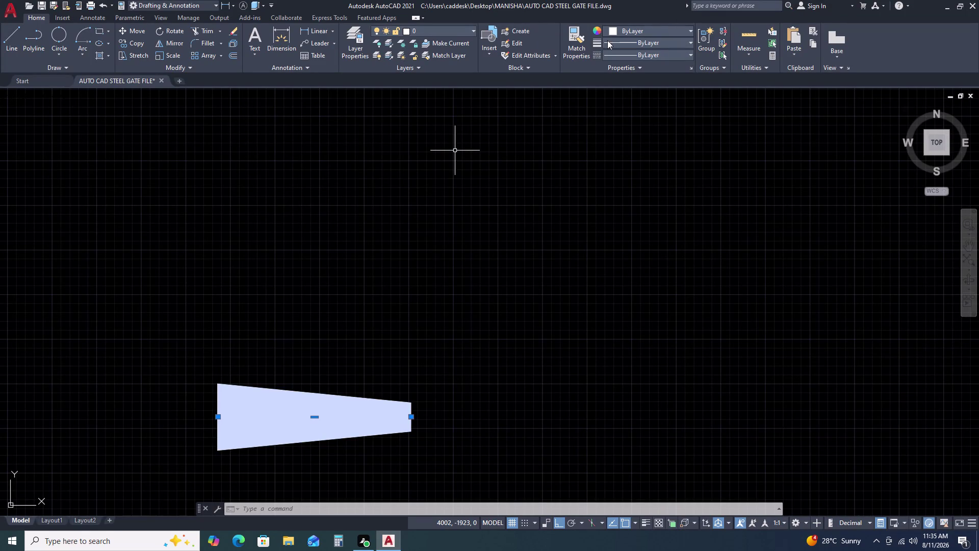
Delete the tapered filled shape.
scroll(down, 3)
scroll(up, 3)
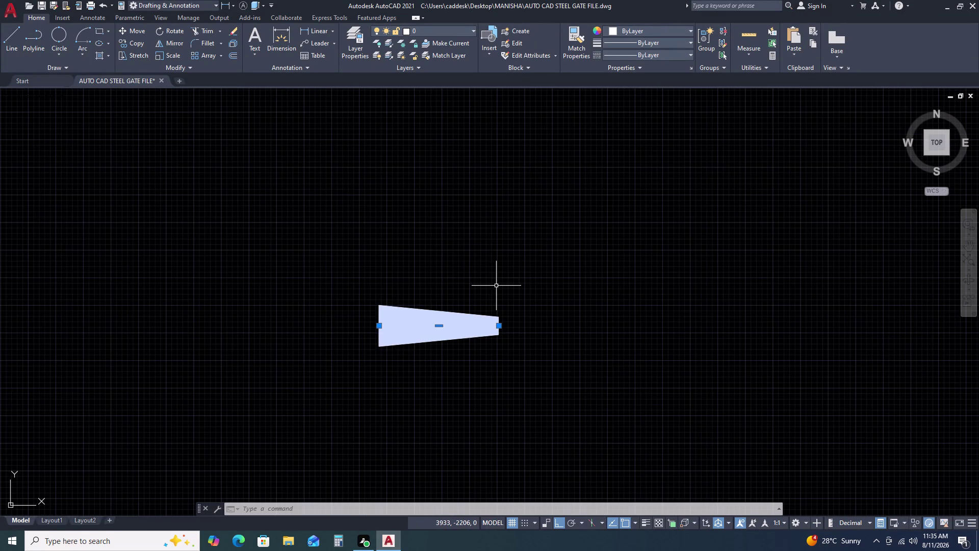
key(Delete)
scroll(down, 3)
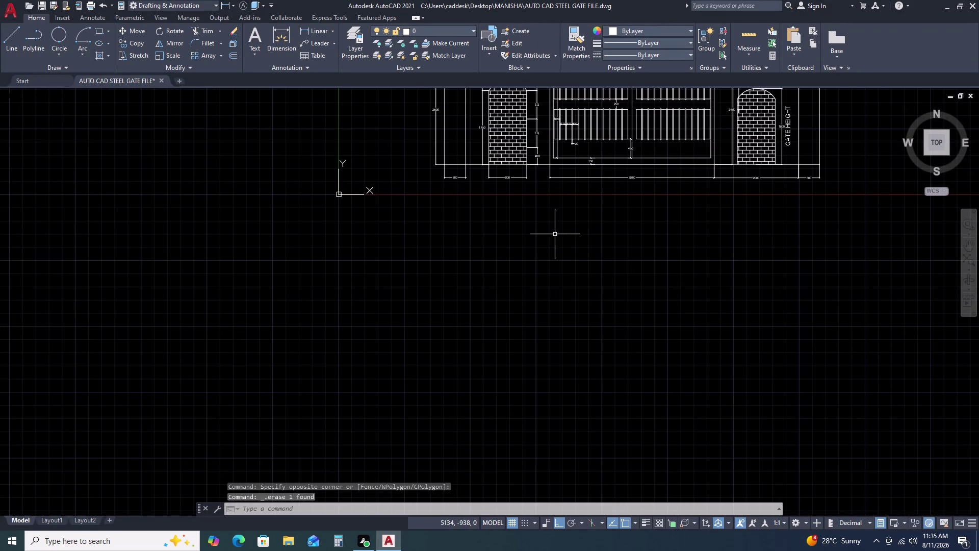
Draw a trial polyline using 0 as the point values, then cancel it.
text(PL)
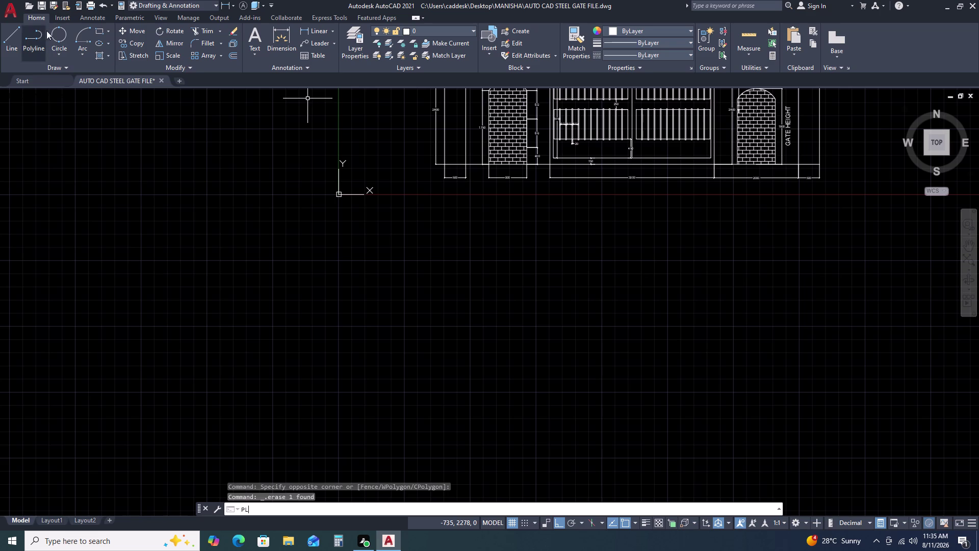
key(space)
click(393, 259)
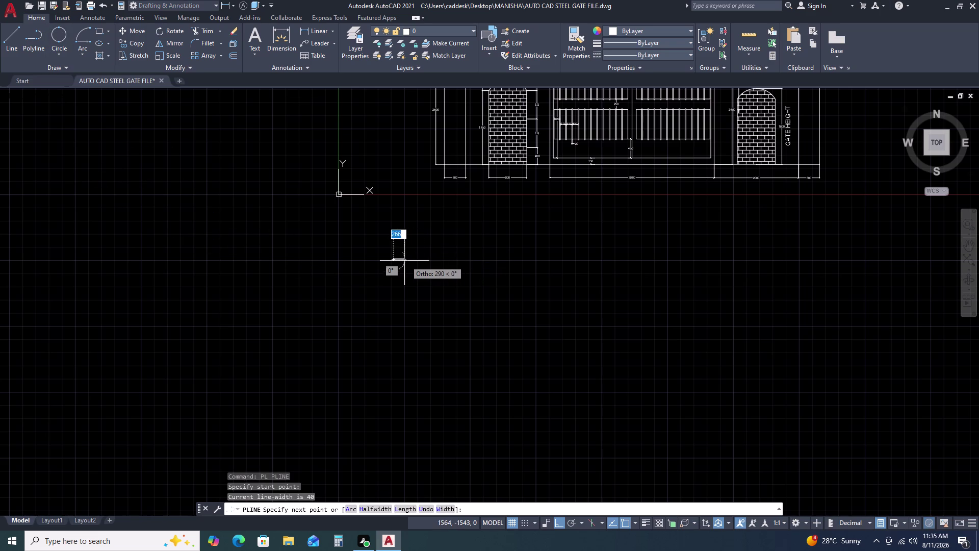
scroll(up, 3)
text(0)
key(space)
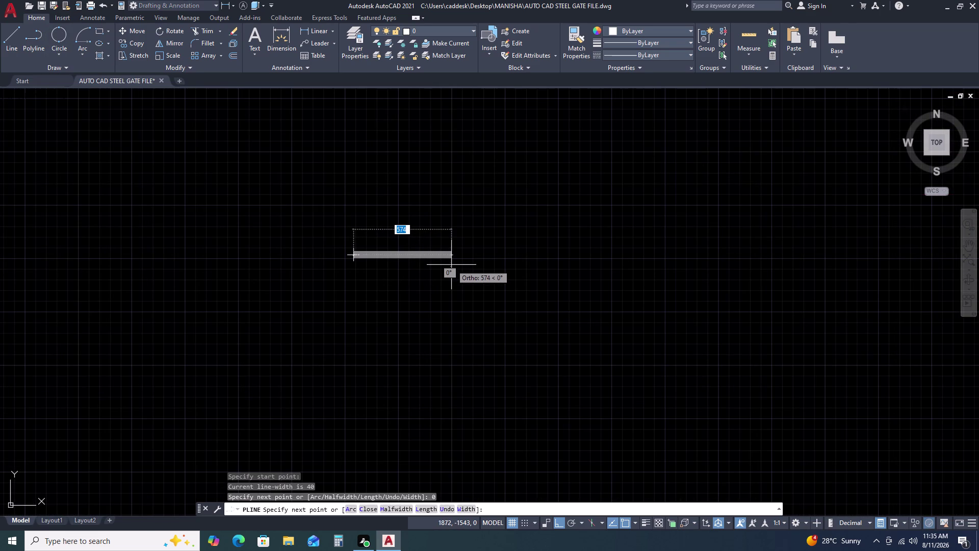
key(0)
key(Return)
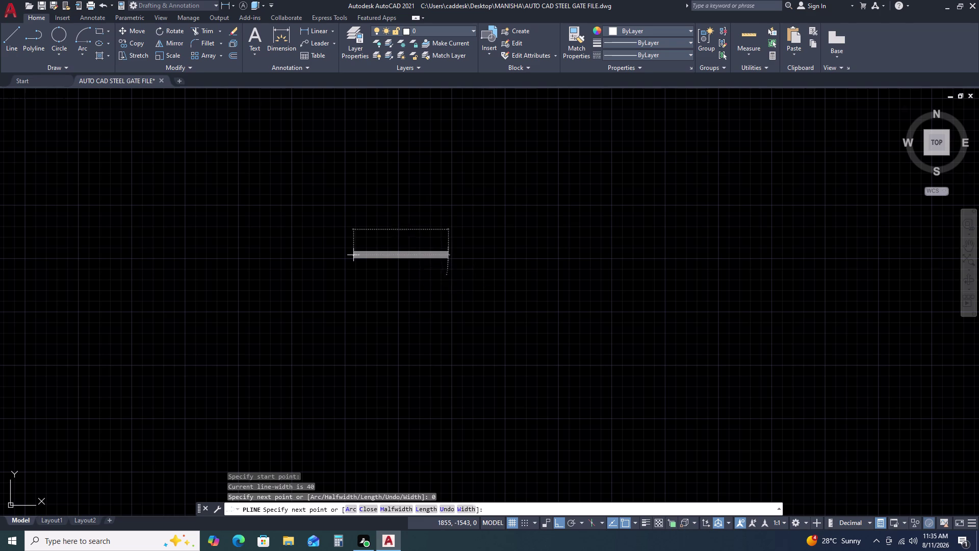
key(Escape)
Erase the trial polyline and pan out to show the whole gate elevation.
scroll(up, 3)
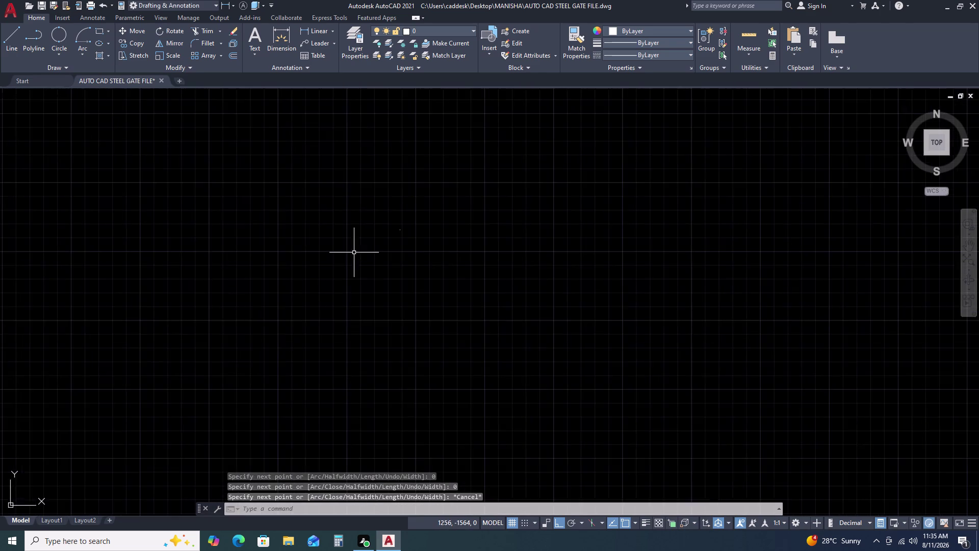
scroll(up, 3)
click(647, 108)
click(583, 156)
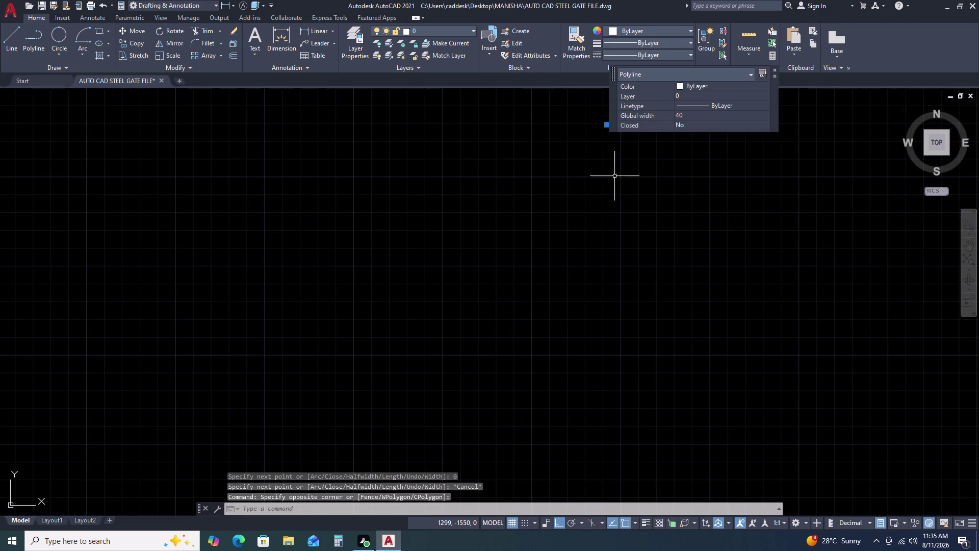
key(Delete)
scroll(down, 3)
scroll(down, 3)
scroll(down, 3)
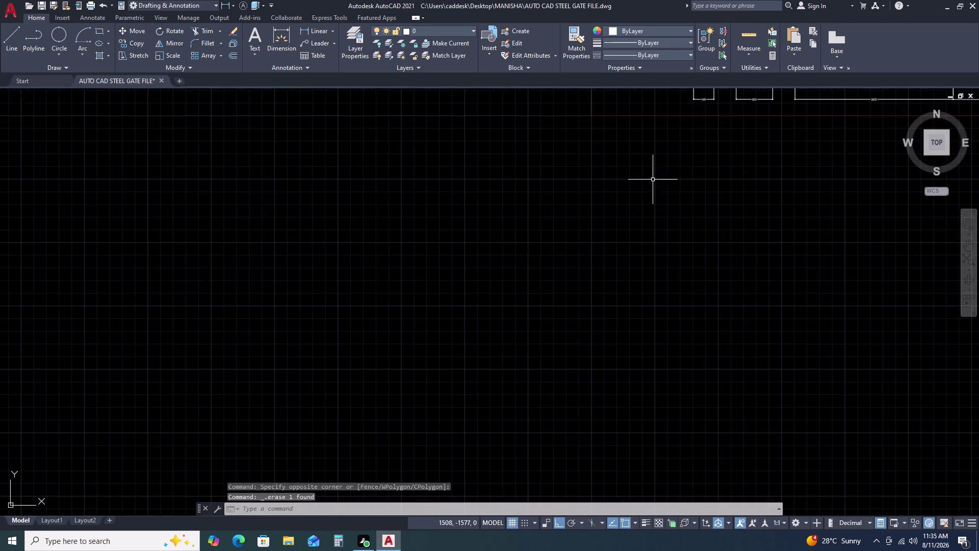
scroll(down, 3)
scroll(up, 3)
middle_drag(705, 147, 529, 229)
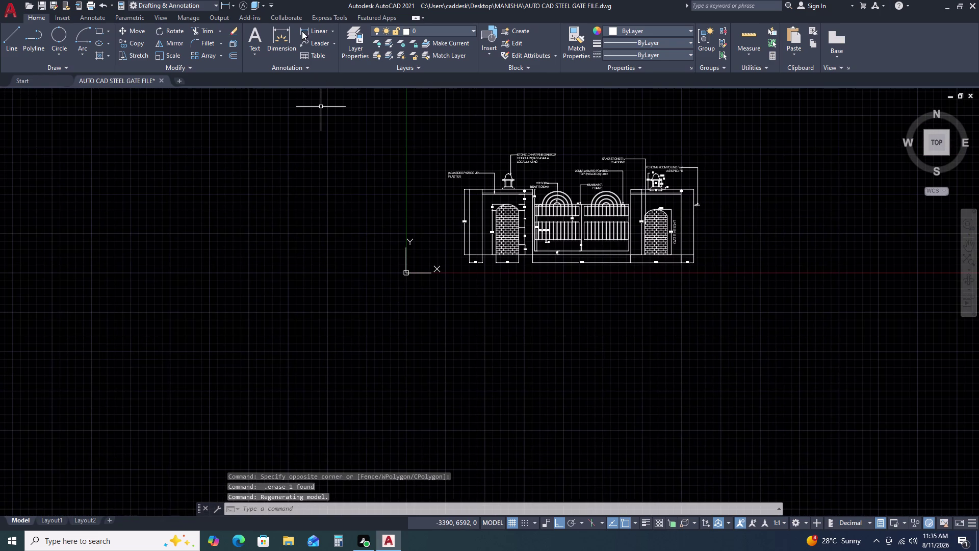
Browse the leader tools, then cancel the multileader and a stray Move command.
click(321, 44)
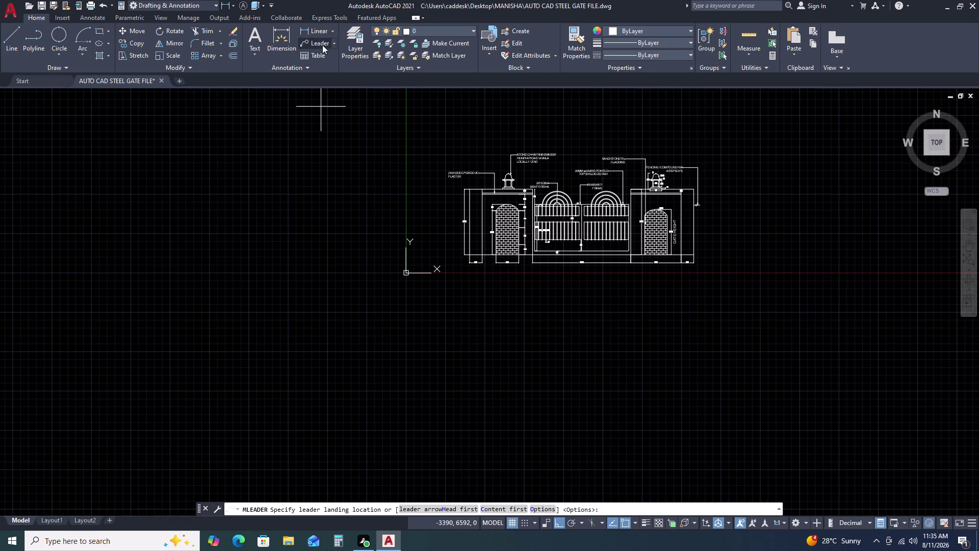
click(333, 41)
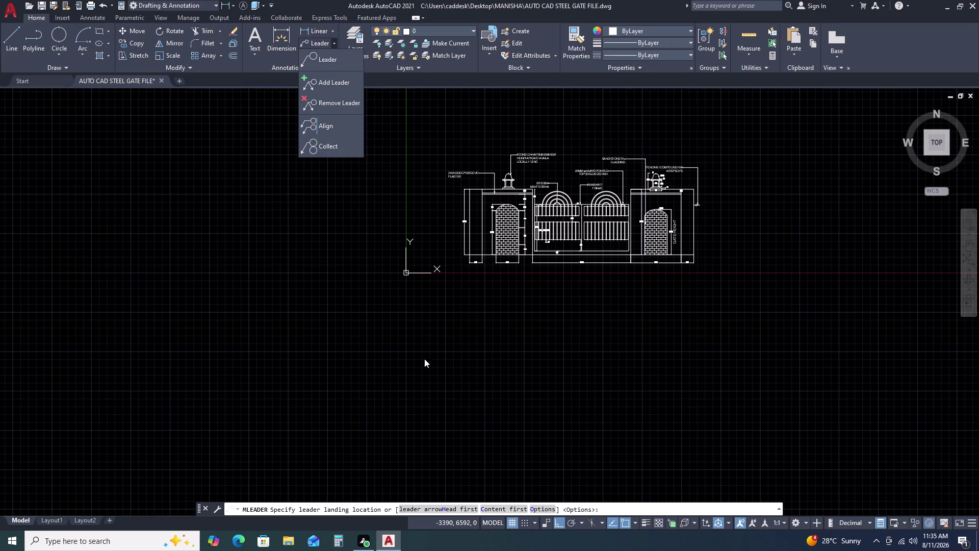
scroll(up, 3)
key(Escape)
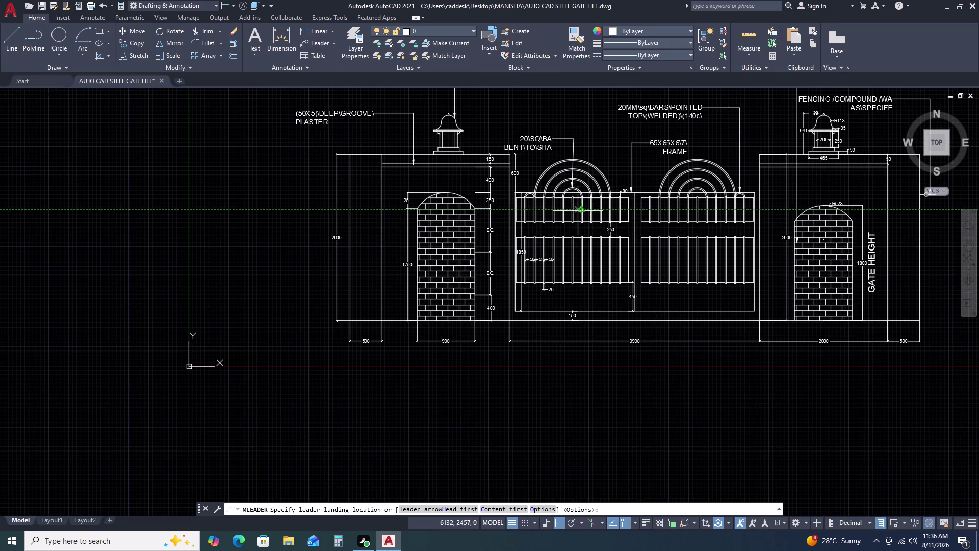
key(Escape)
scroll(up, 3)
scroll(down, 3)
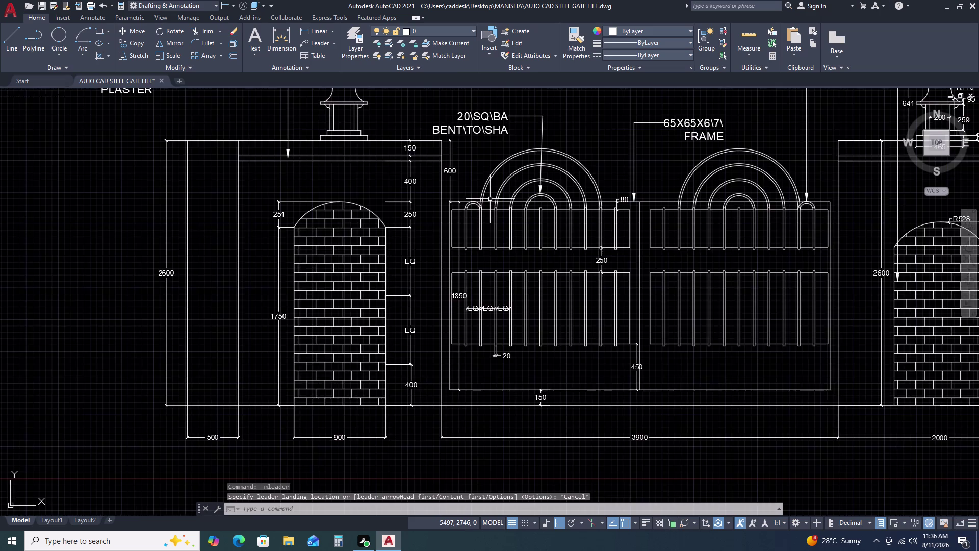
scroll(down, 3)
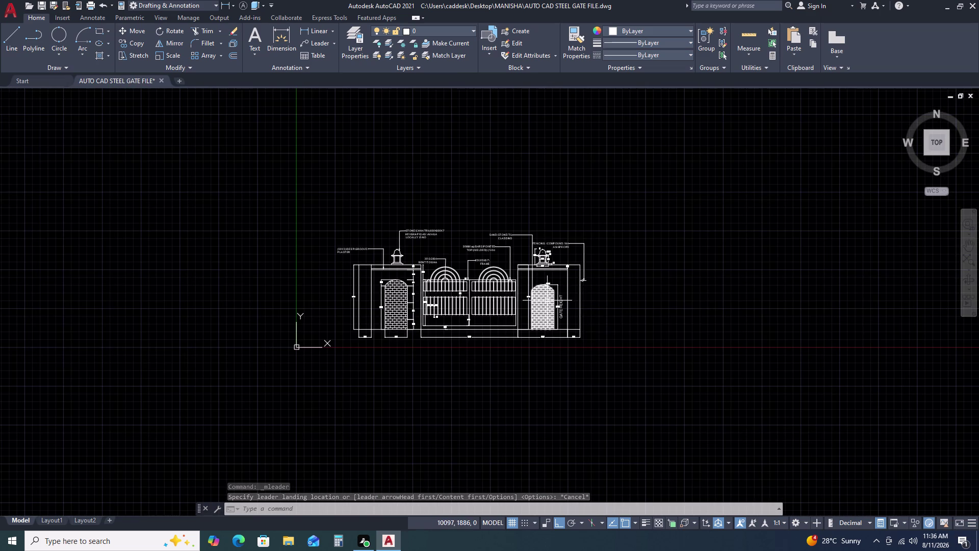
key(m)
key(space)
key(Escape)
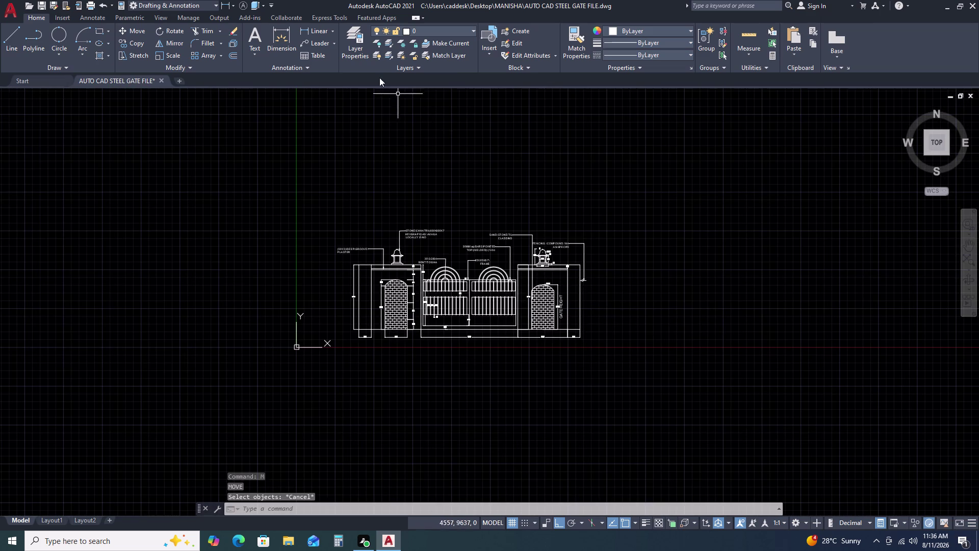
Place a text-less multileader with its points just right of the elevation.
click(314, 42)
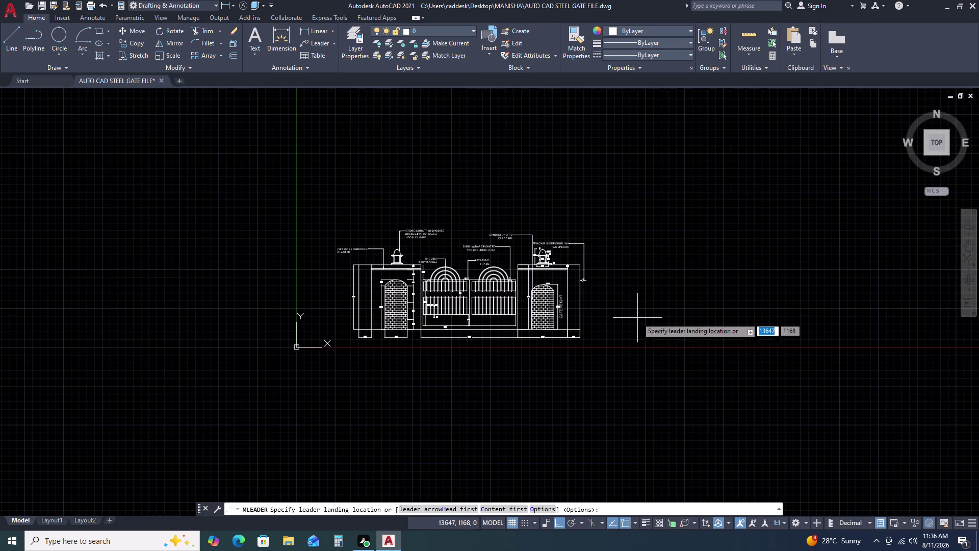
click(641, 317)
click(644, 281)
click(665, 280)
key(Escape)
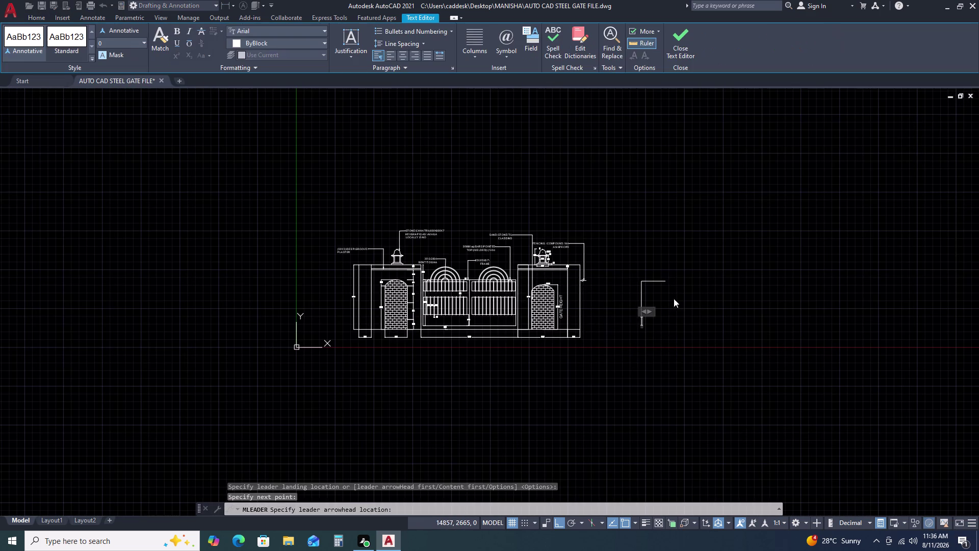
click(583, 271)
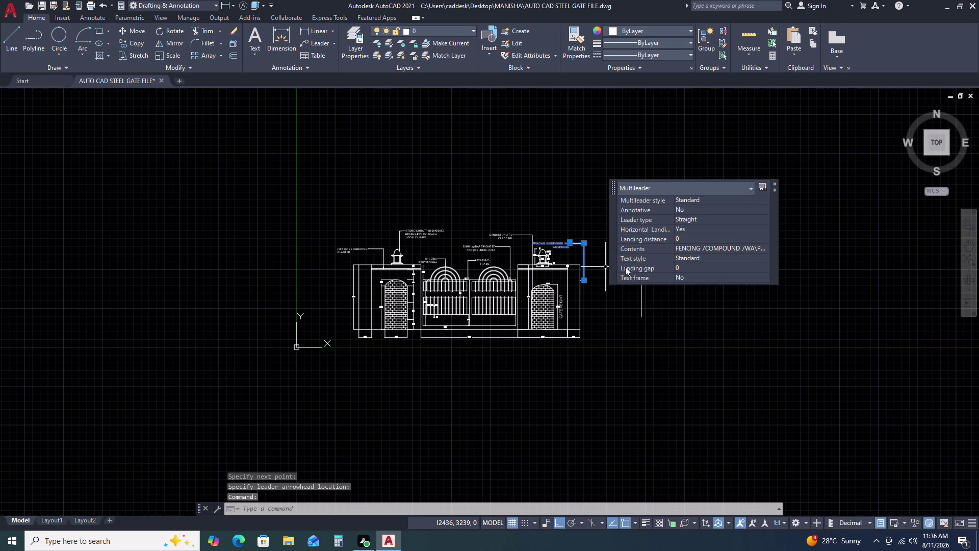
Start matching the fencing leader's properties onto the new leader, then cancel it.
key(m)
key(a)
key(space)
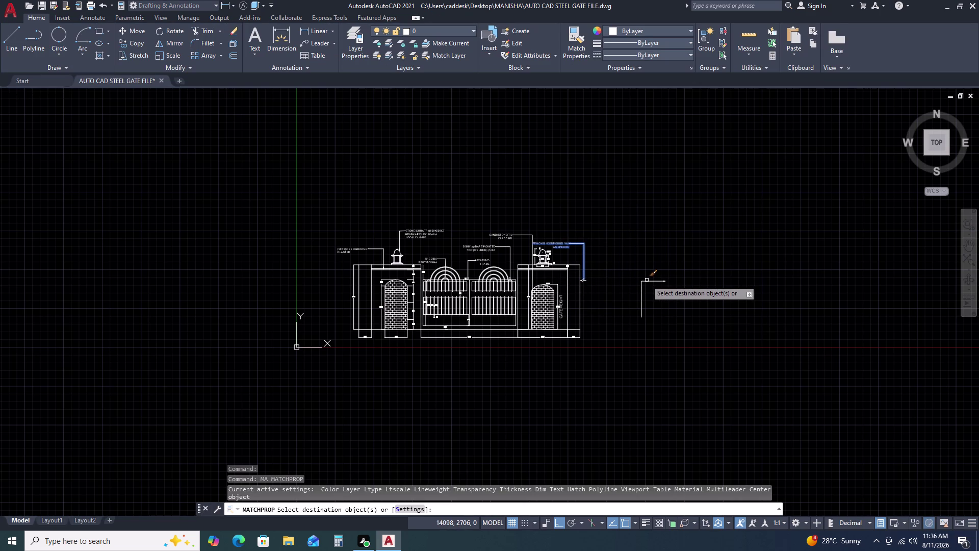
click(647, 282)
key(Escape)
scroll(up, 3)
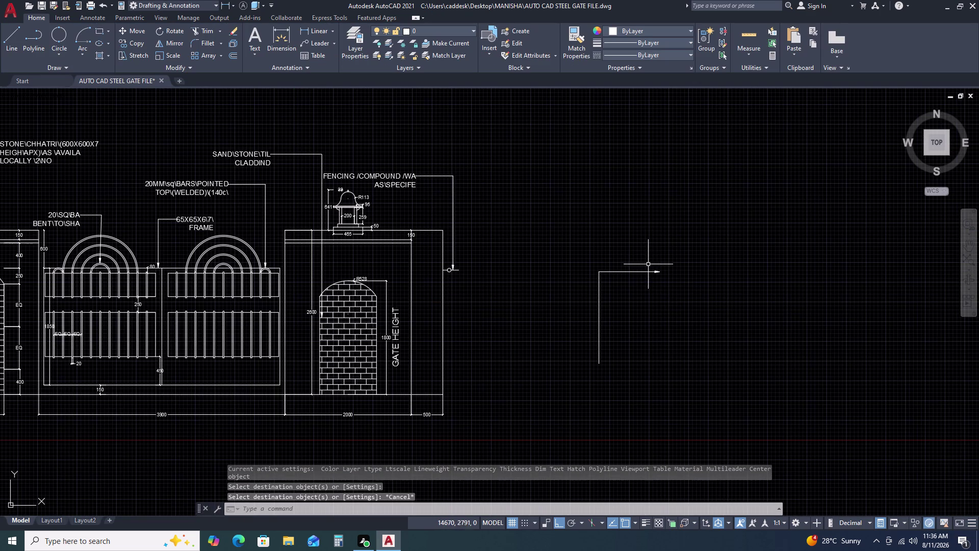
Explode the blank multileader with X and select its separated arrowhead.
click(648, 266)
click(677, 293)
click(662, 275)
click(632, 253)
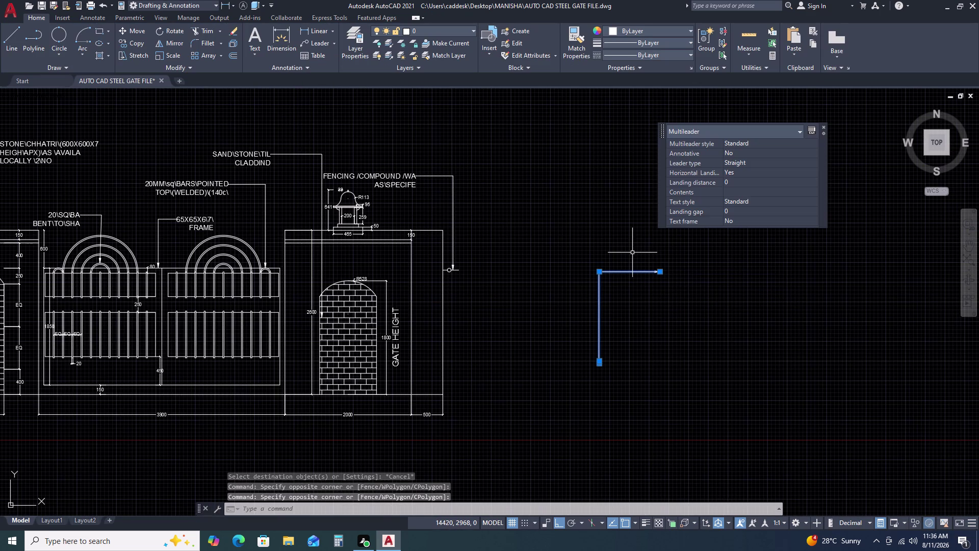
text(X)
key(space)
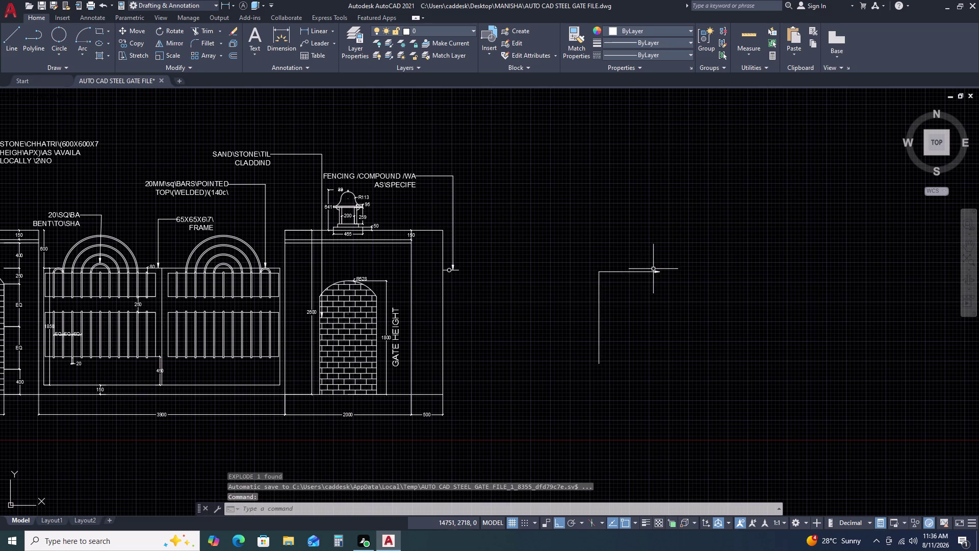
scroll(up, 3)
click(663, 277)
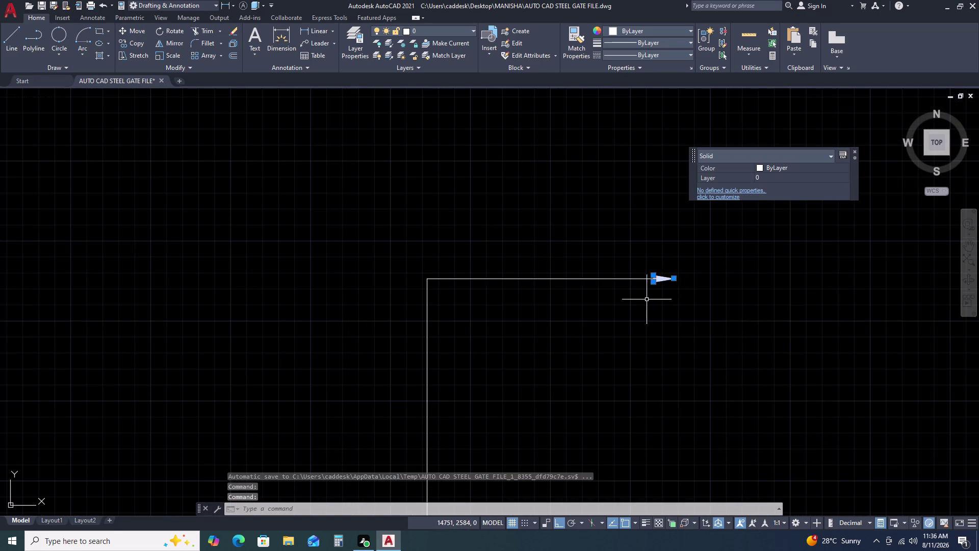
Copy the arrowhead to a spot left of the original.
key(c)
key(o)
key(space)
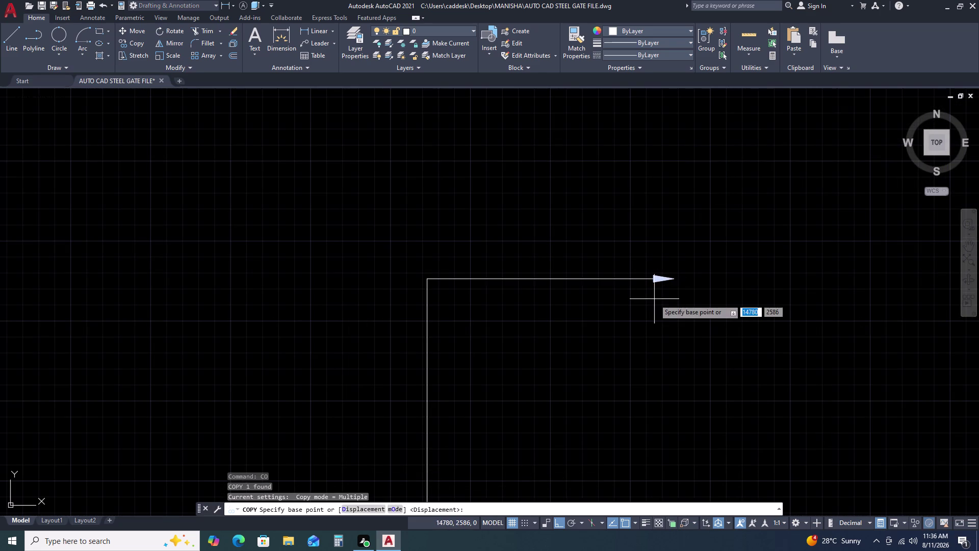
click(654, 299)
click(316, 323)
key(Escape)
drag(337, 250, 338, 256)
click(281, 308)
Run a mistaken RE command and cancel it.
text(RE)
key(o)
key(space)
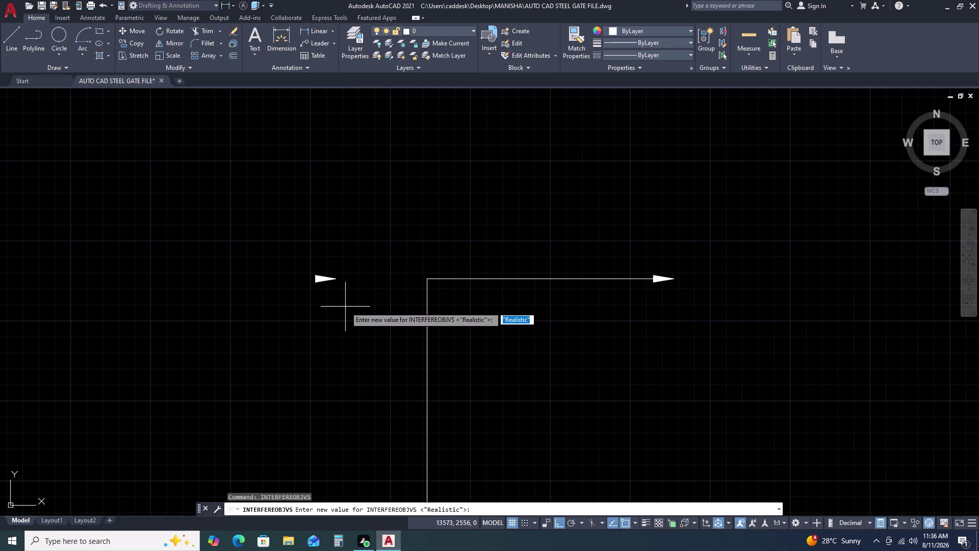
click(336, 281)
key(Escape)
key(Escape)
key(Escape)
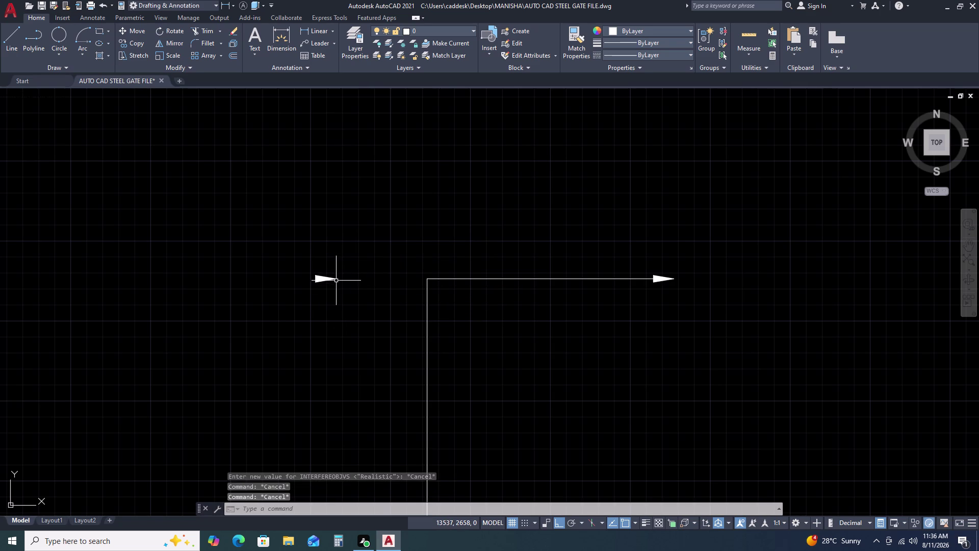
Rotate the copied arrowhead so it points downward.
click(337, 279)
key(r)
key(o)
key(space)
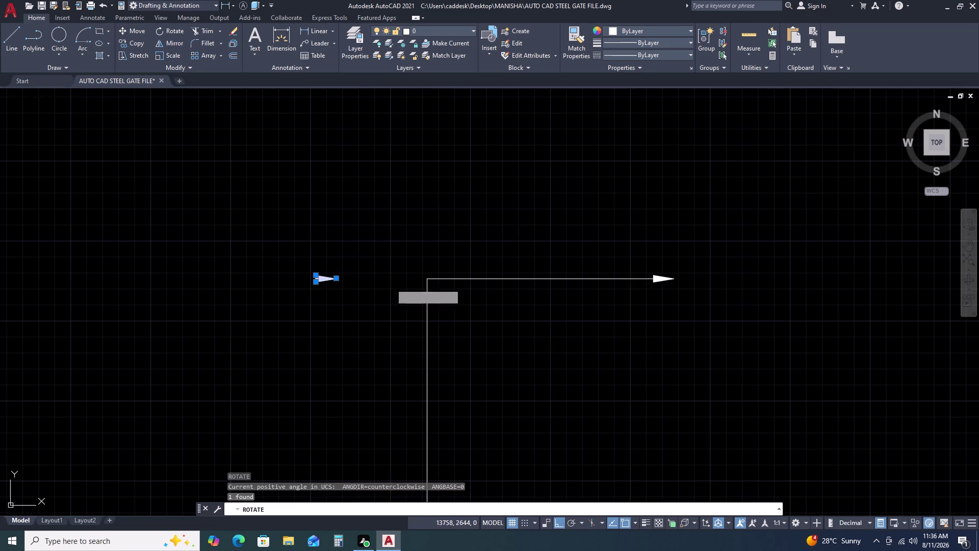
click(339, 281)
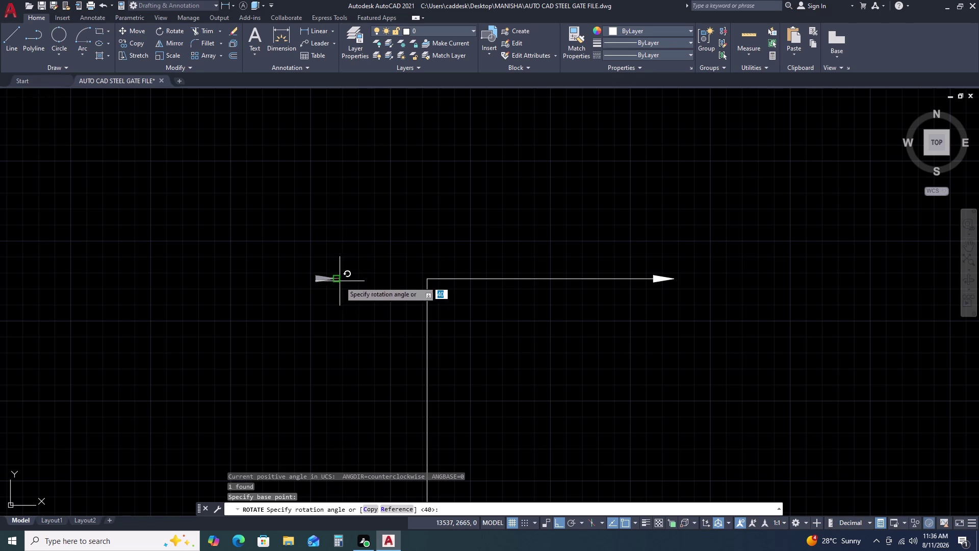
Select the stray arrowhead and start moving it from its tip.
click(341, 307)
click(347, 264)
click(301, 293)
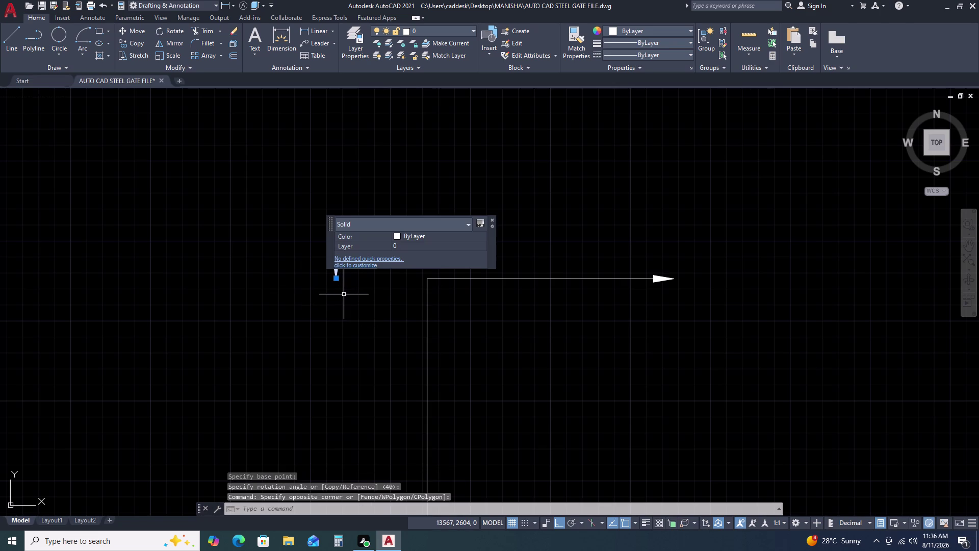
text(M)
key(space)
click(338, 256)
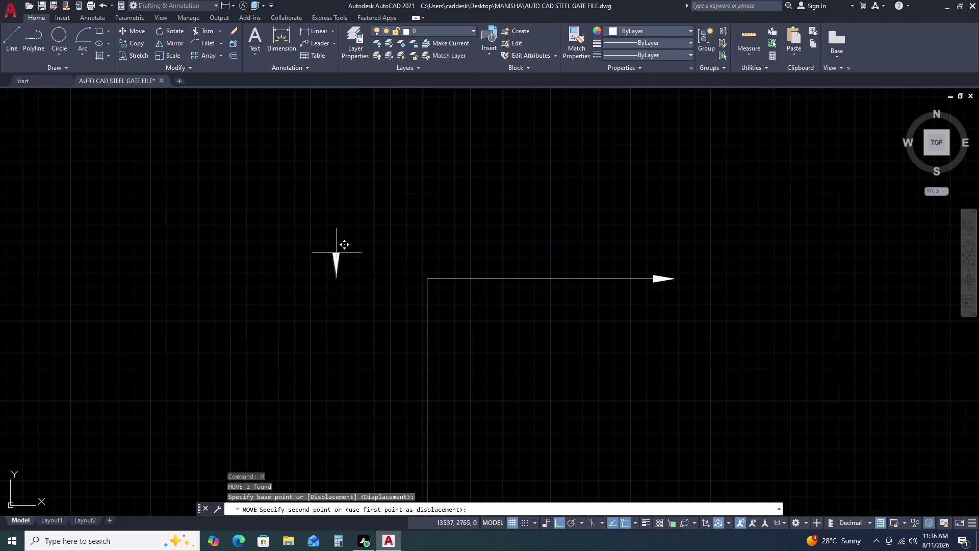
With ortho off, drop the arrowhead onto the left arch leader.
scroll(down, 3)
key(F8)
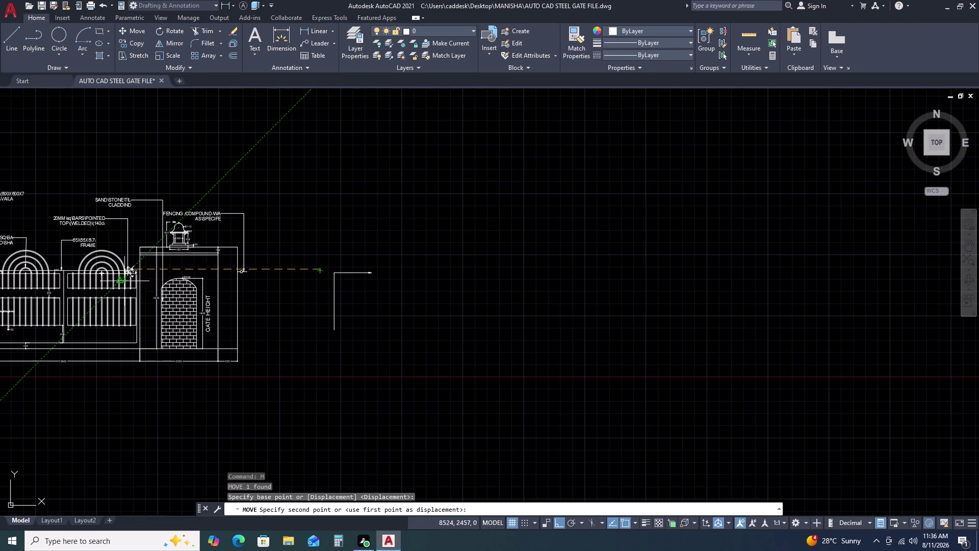
scroll(up, 3)
middle_drag(28, 257, 66, 256)
middle_drag(157, 267, 478, 275)
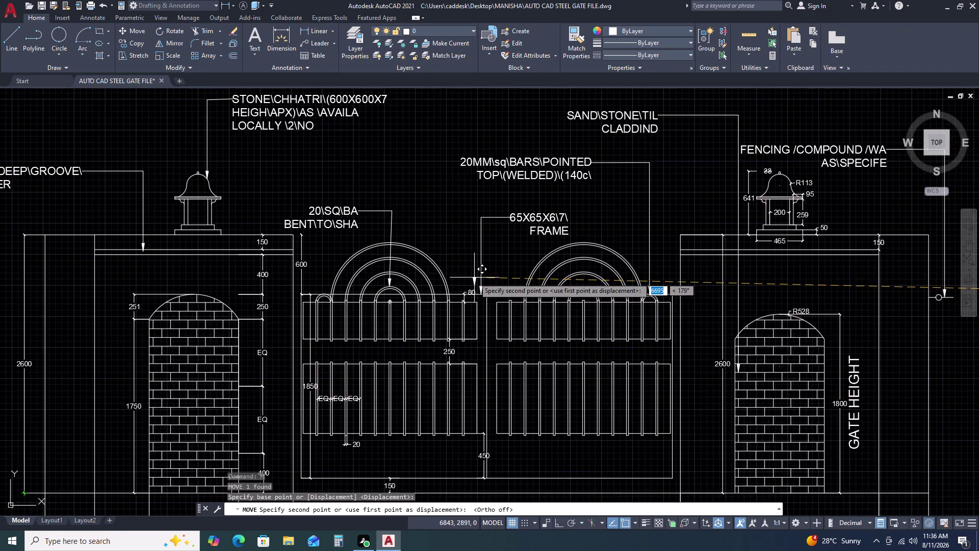
scroll(up, 3)
click(304, 240)
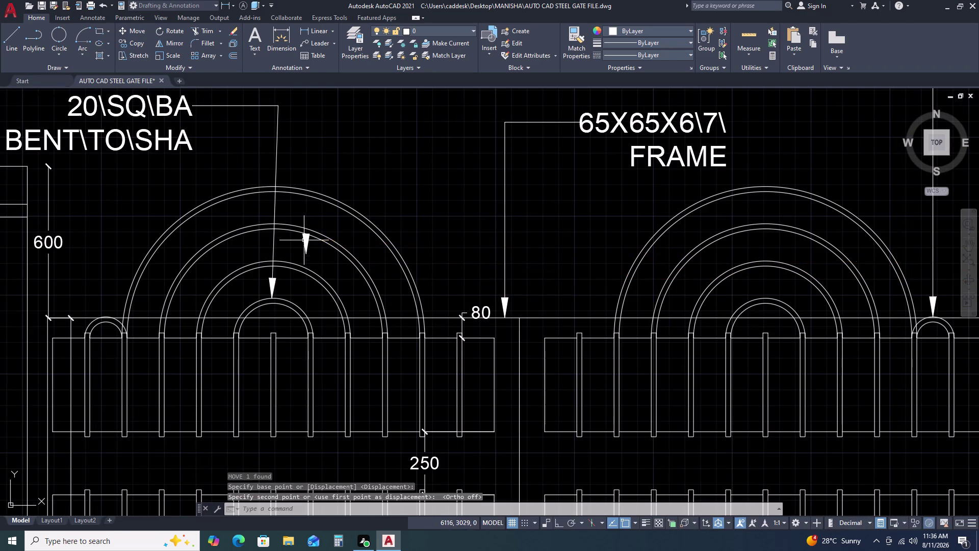
key(Escape)
Move the arrowhead so its tip sits on the arch ring.
click(307, 254)
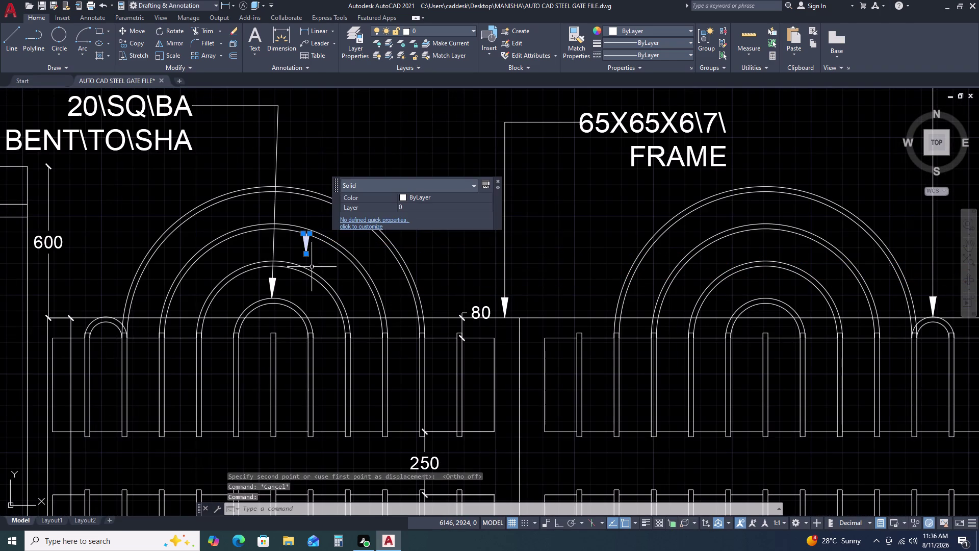
text(M)
key(space)
scroll(up, 3)
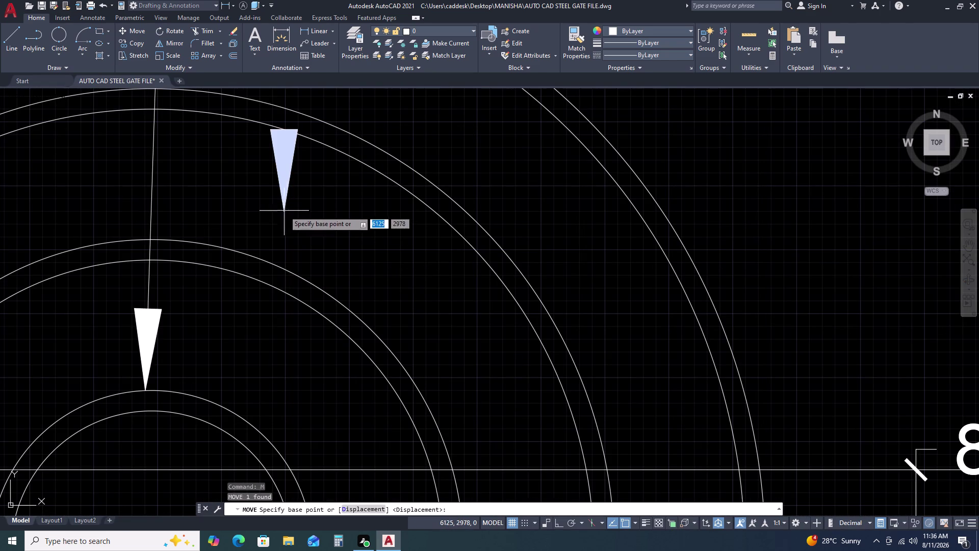
click(284, 210)
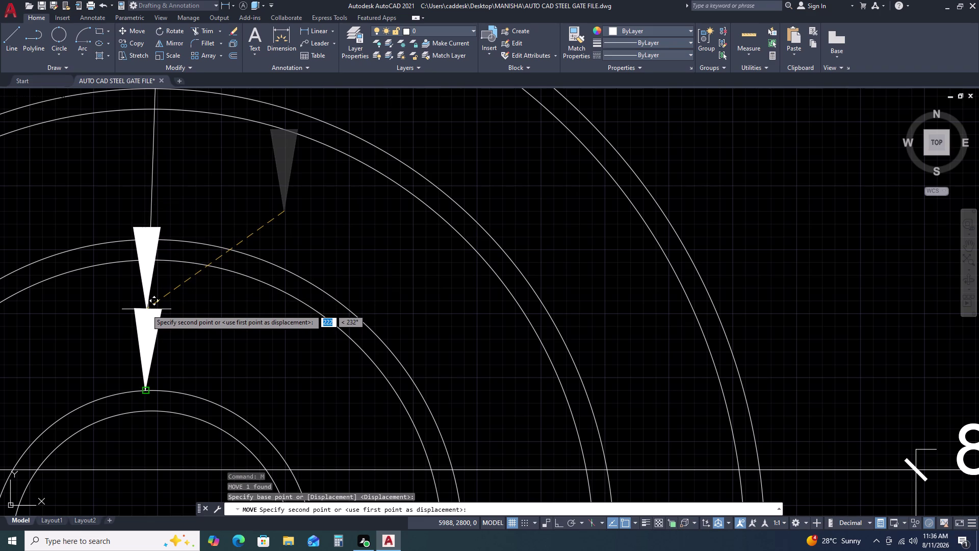
click(148, 309)
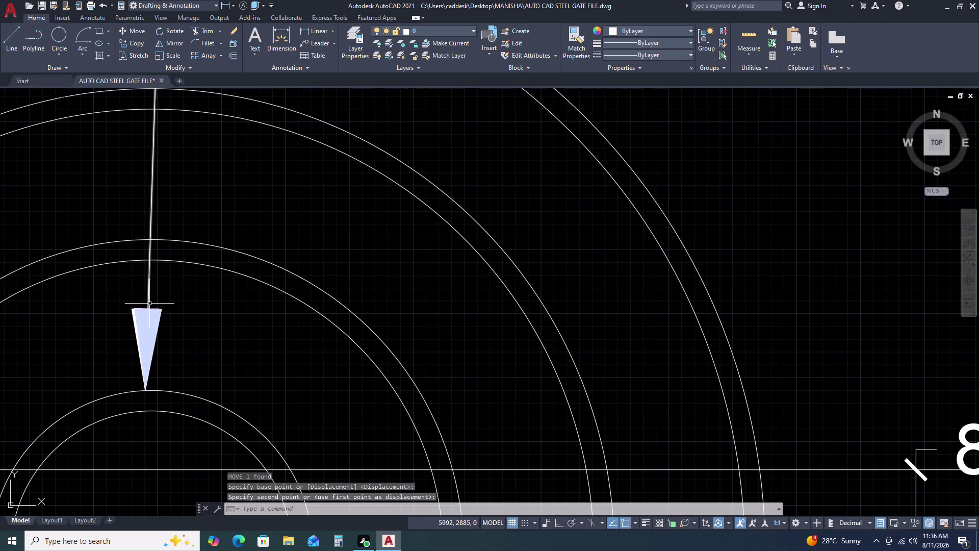
click(152, 315)
key(Escape)
Move the arrowhead to stack it directly below the upper arrowhead.
scroll(down, 3)
middle_drag(194, 315, 413, 234)
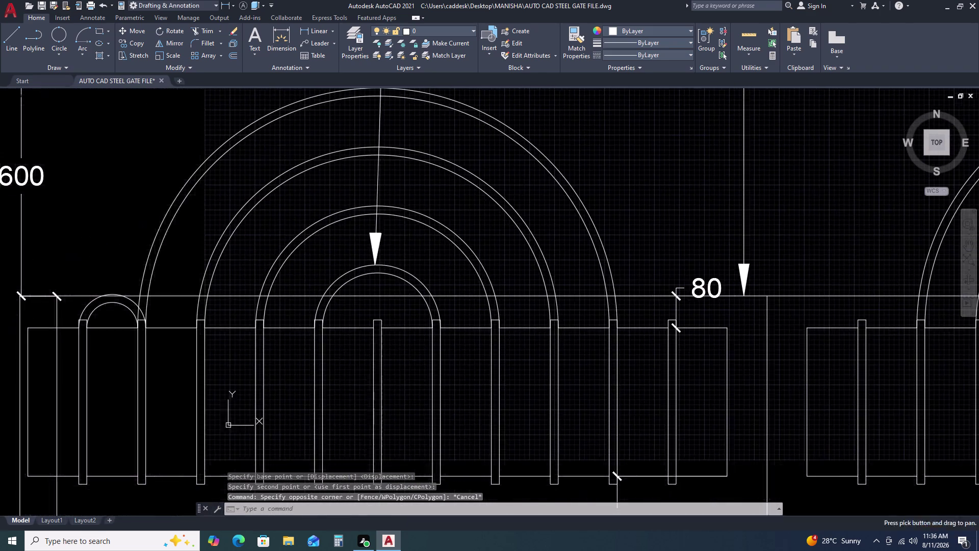
scroll(up, 3)
click(388, 226)
click(399, 229)
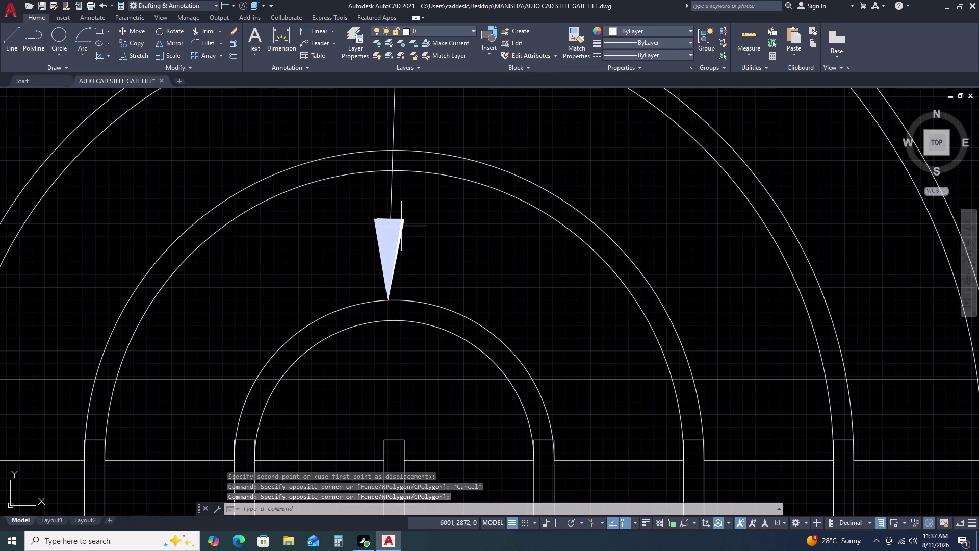
click(403, 223)
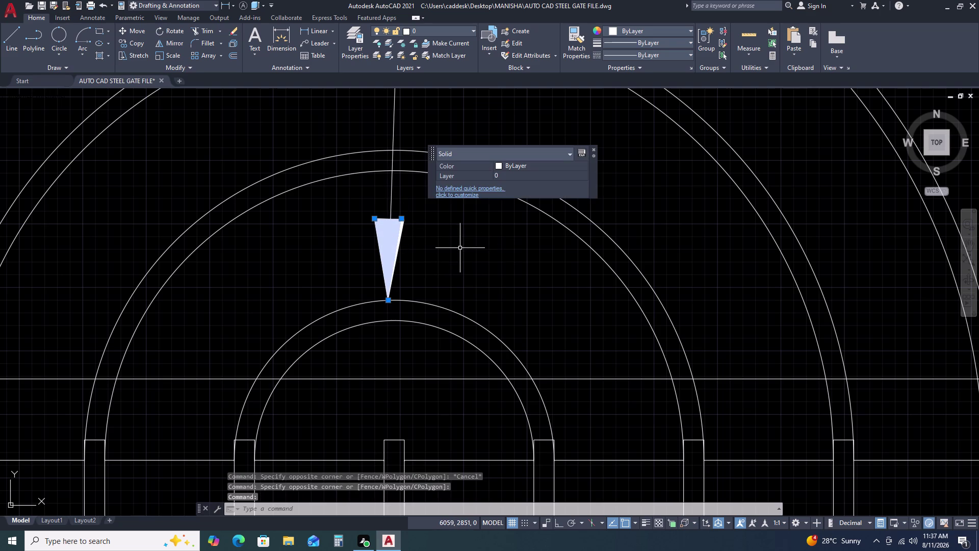
key(m)
key(space)
scroll(up, 3)
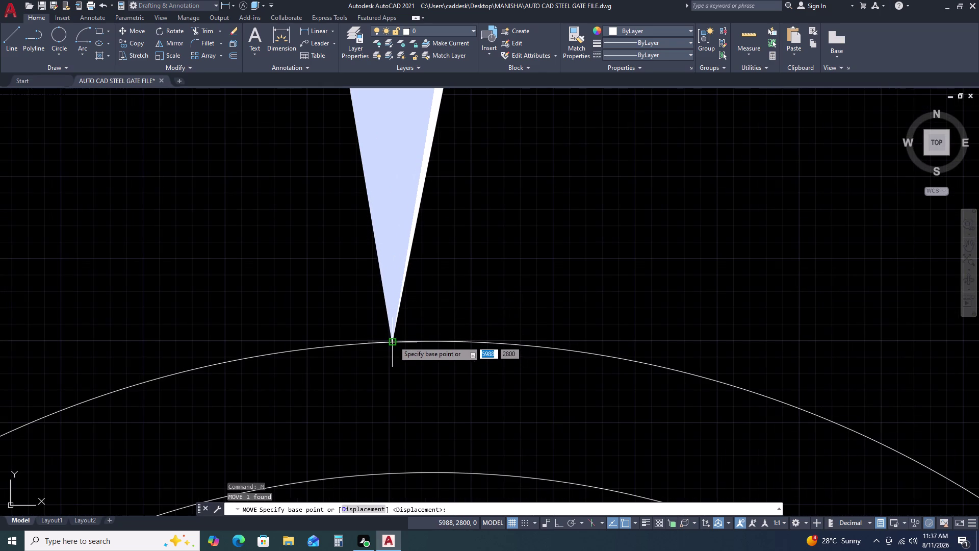
click(394, 341)
scroll(down, 3)
middle_drag(390, 186, 426, 359)
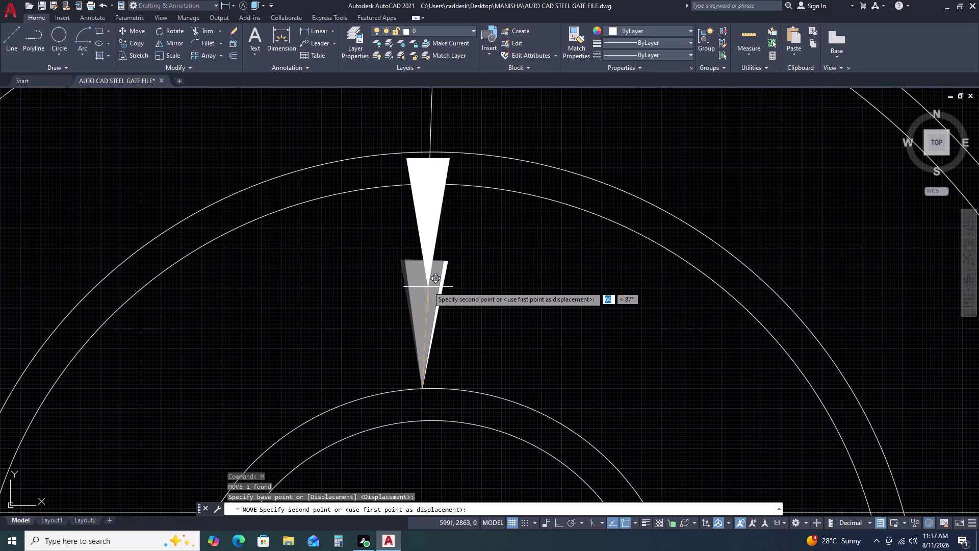
click(428, 260)
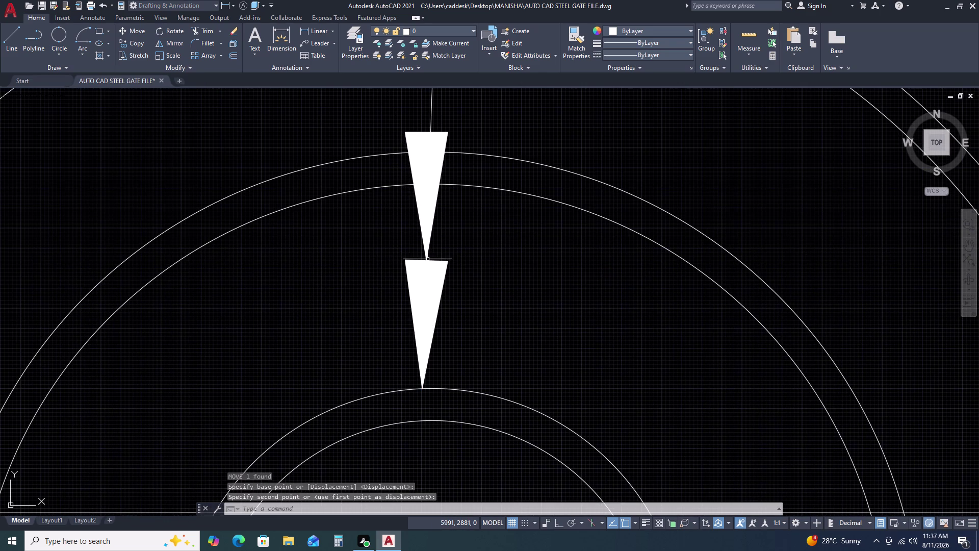
Copy the upper arrowhead to another point along the leader.
click(452, 227)
click(430, 215)
scroll(down, 3)
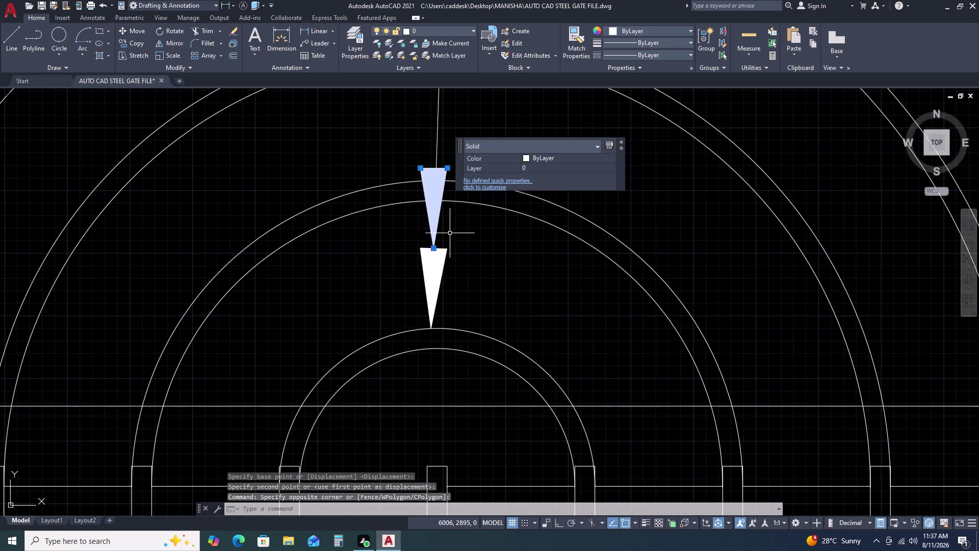
scroll(down, 3)
key(c)
key(o)
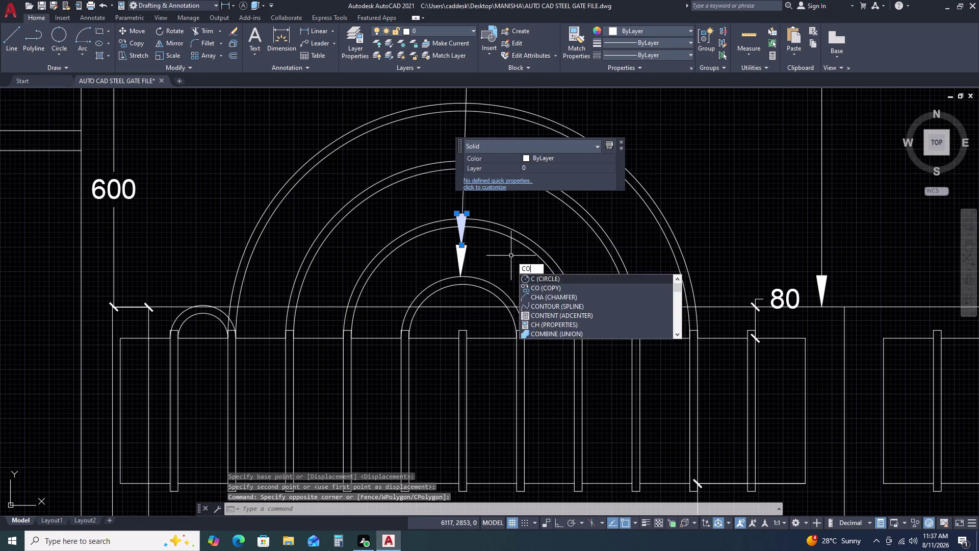
key(space)
click(462, 245)
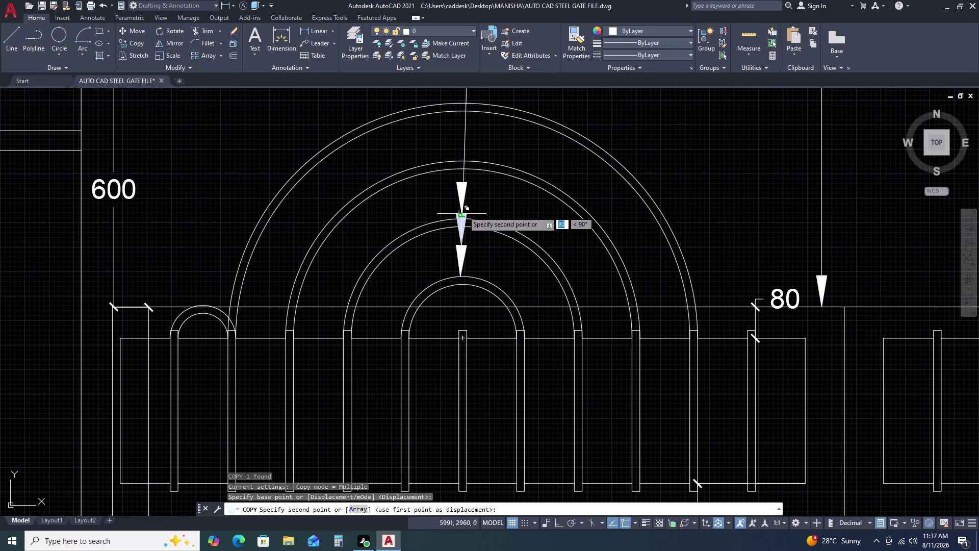
click(463, 211)
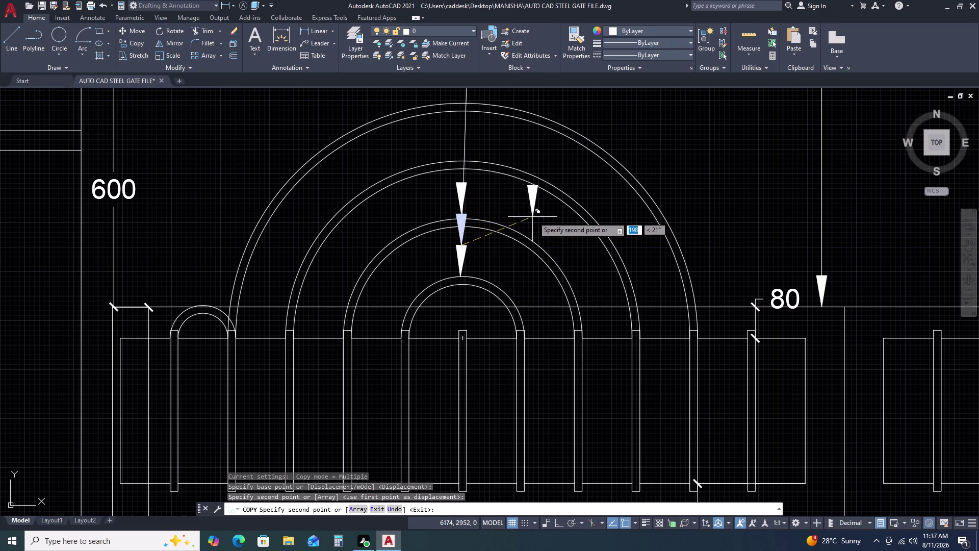
key(Escape)
key(Escape)
key(Escape)
scroll(down, 3)
scroll(down, 3)
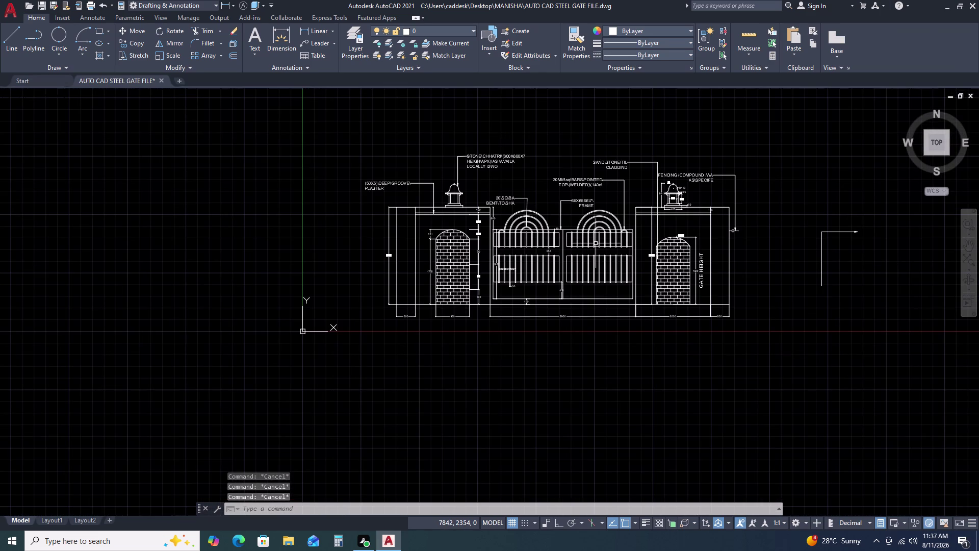
Pick the lowest arrowhead on the left arch, then cancel the selection.
scroll(up, 3)
scroll(up, 3)
scroll(up, 3)
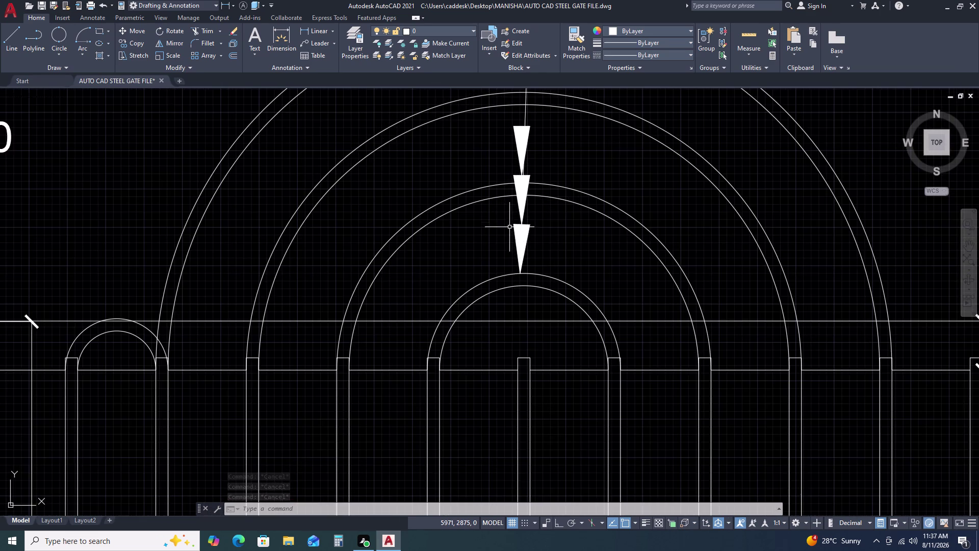
scroll(up, 3)
click(518, 239)
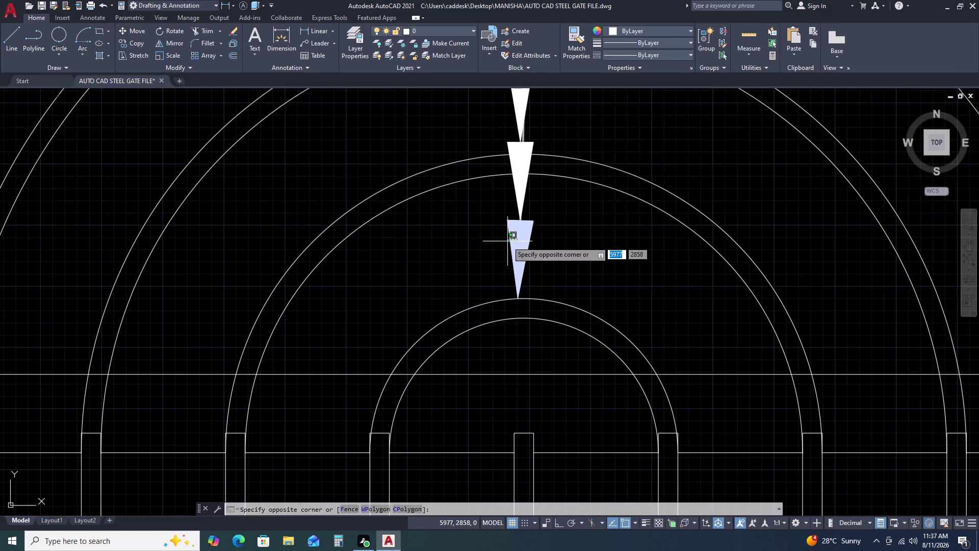
click(508, 242)
scroll(down, 3)
scroll(down, 3)
key(Escape)
key(Escape)
scroll(down, 3)
key(Escape)
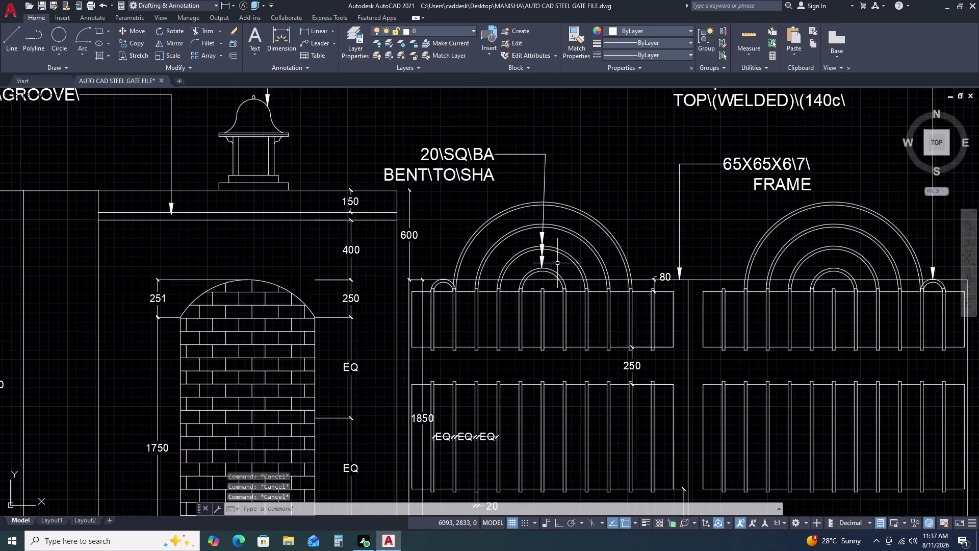
scroll(down, 3)
Window-select the three stray lines right of the elevation and delete them.
middle_drag(583, 257, 419, 243)
scroll(down, 3)
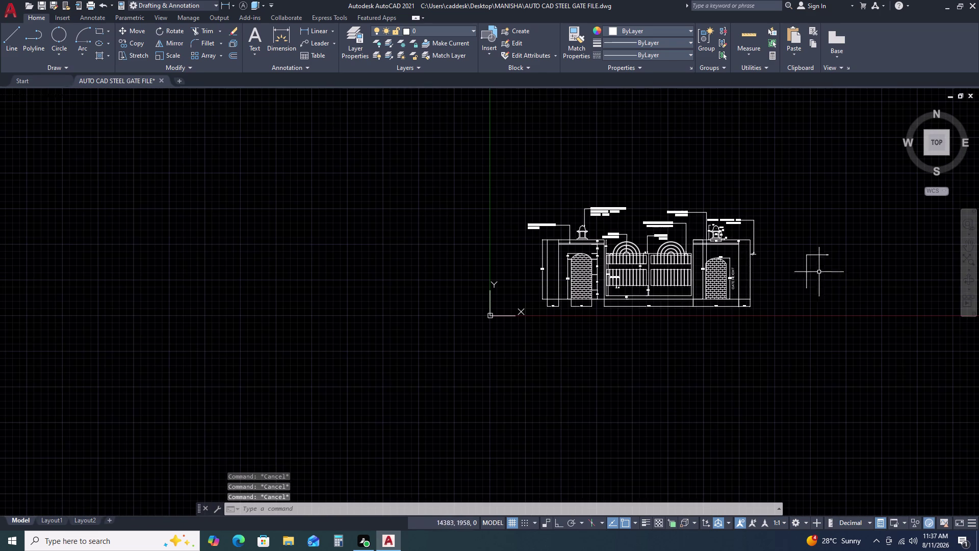
scroll(up, 3)
drag(815, 175, 791, 196)
drag(678, 368, 687, 366)
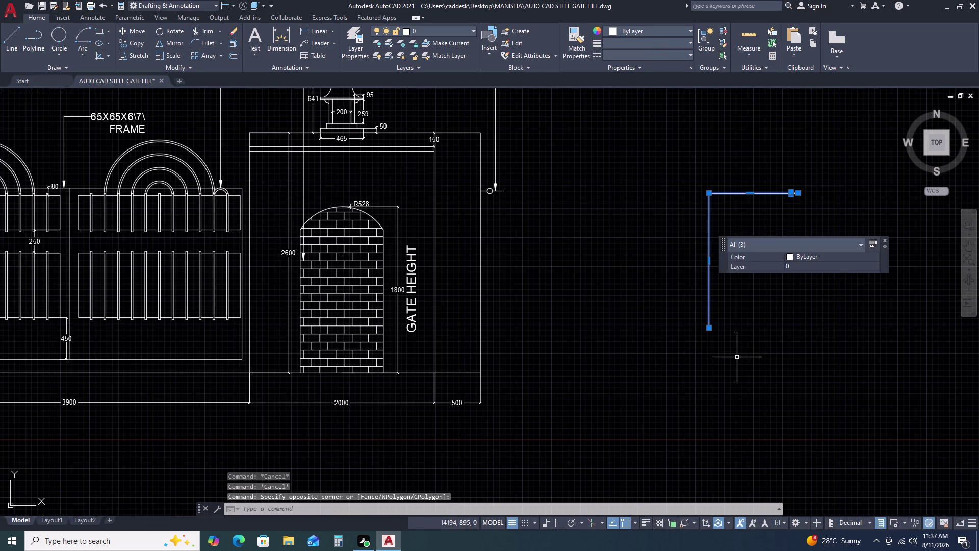
key(Delete)
Return to the left arch and select the FRAME multileader note.
scroll(down, 3)
scroll(up, 3)
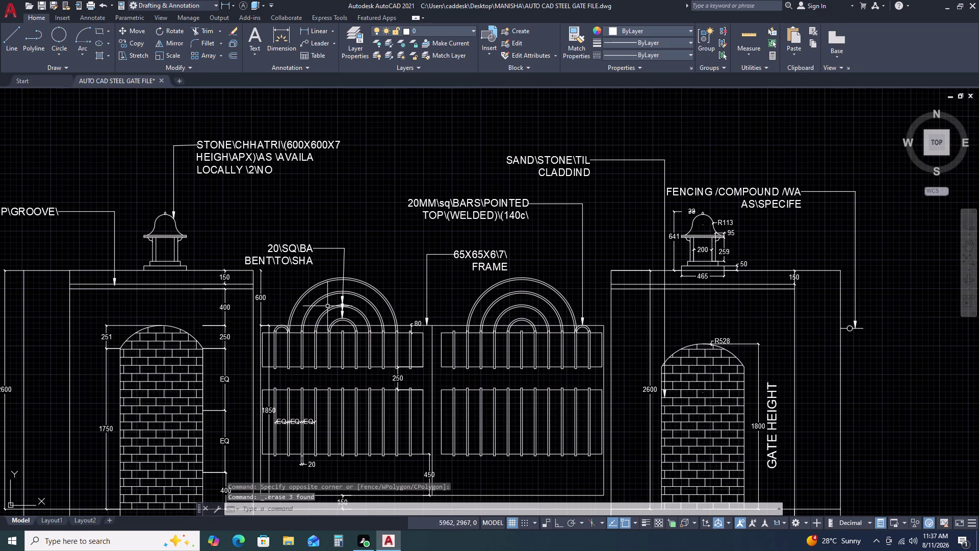
middle_drag(346, 306, 592, 292)
scroll(up, 3)
scroll(up, 3)
middle_drag(590, 320, 584, 275)
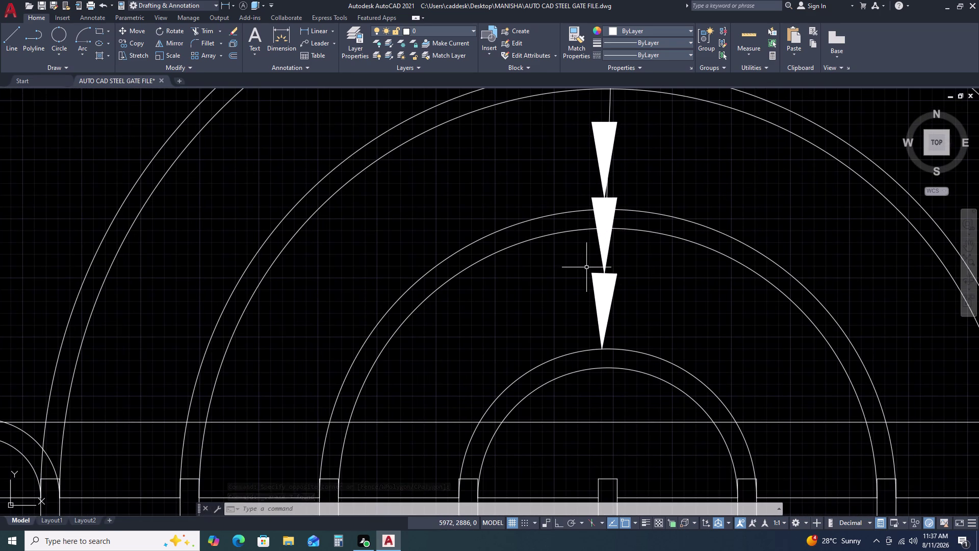
scroll(down, 3)
scroll(down, 3)
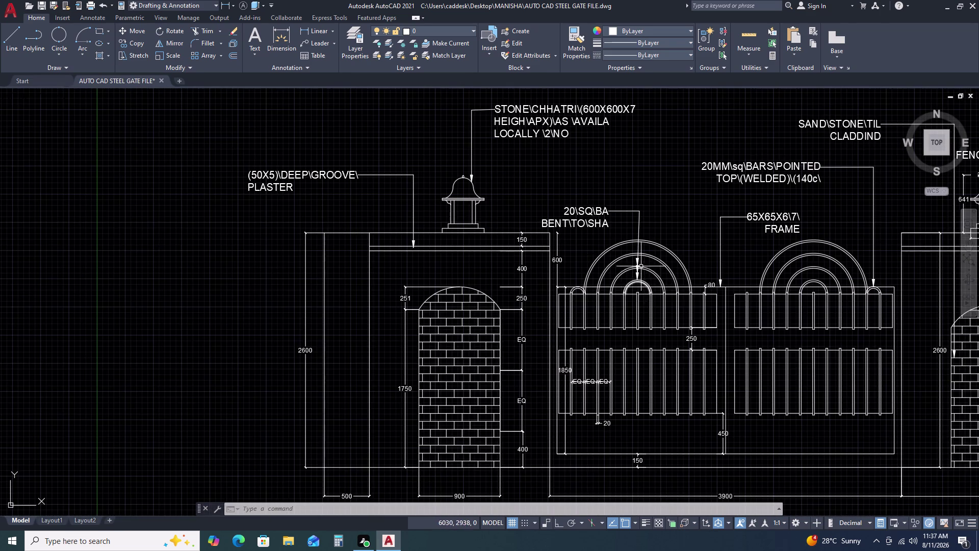
scroll(up, 3)
scroll(up, 3)
scroll(down, 3)
scroll(down, 3)
middle_drag(697, 286, 651, 266)
scroll(up, 3)
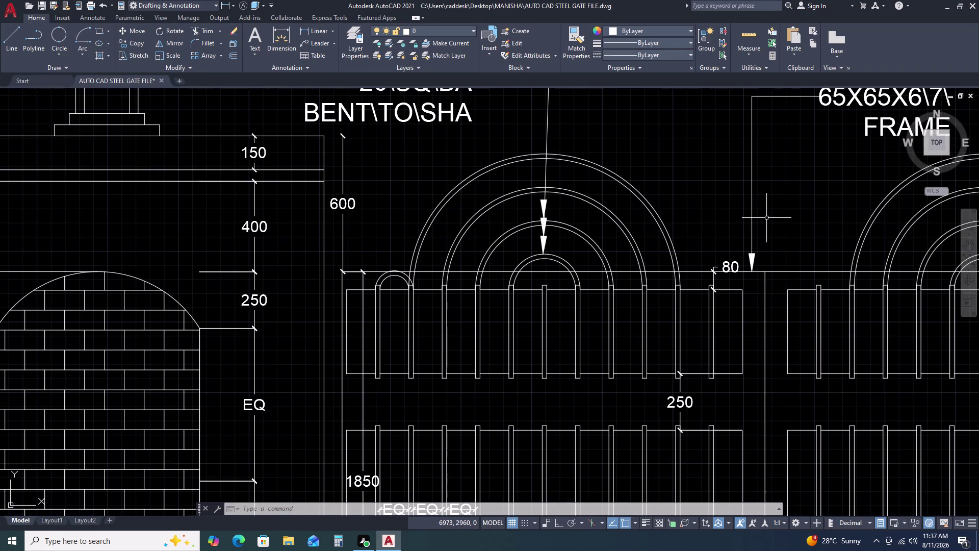
double_click(766, 218)
click(740, 232)
Select the seven multileader notes and show them in the Properties palette.
right_click(676, 188)
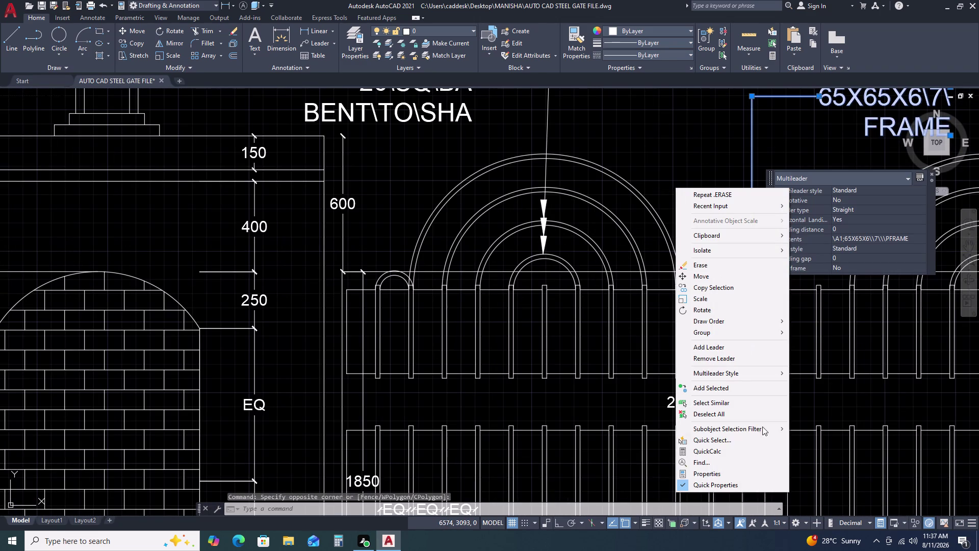
click(736, 399)
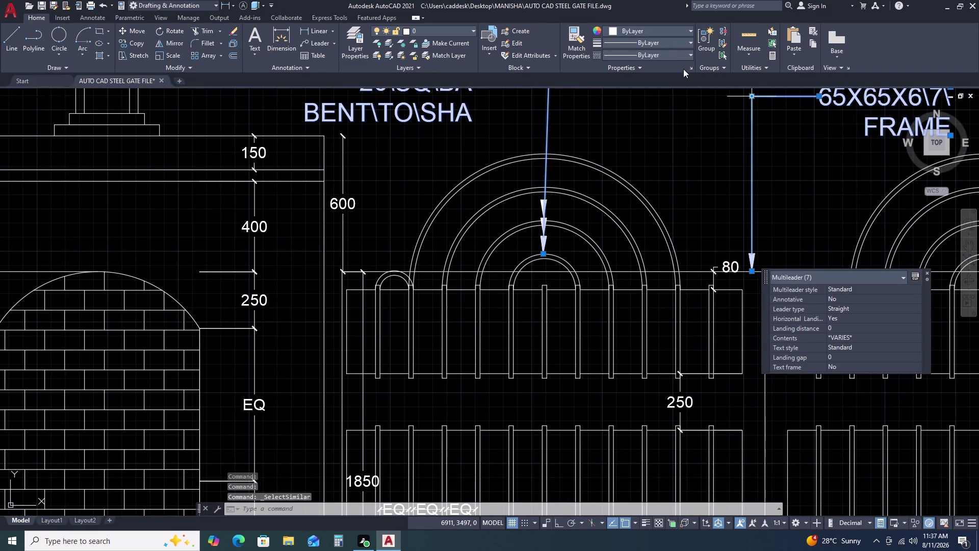
click(690, 69)
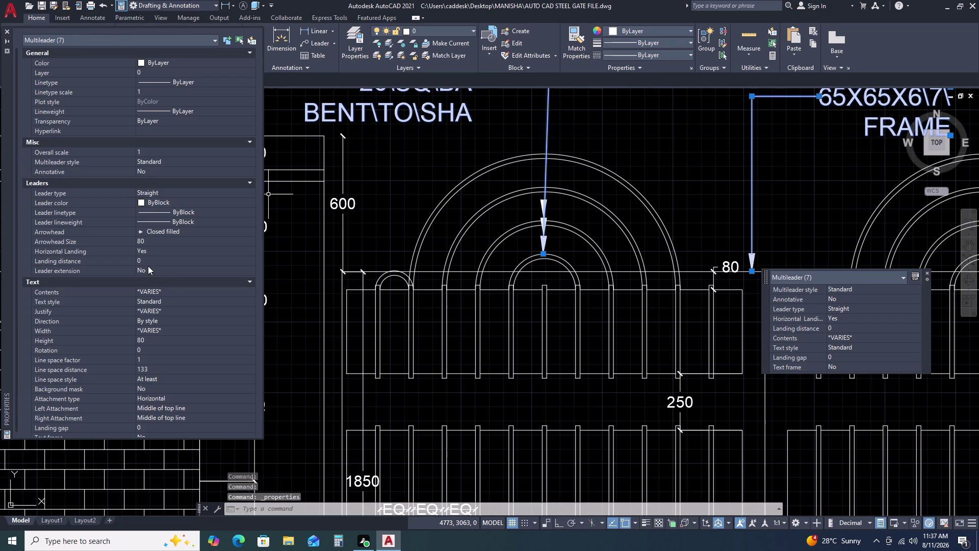
scroll(down, 3)
scroll(down, 3)
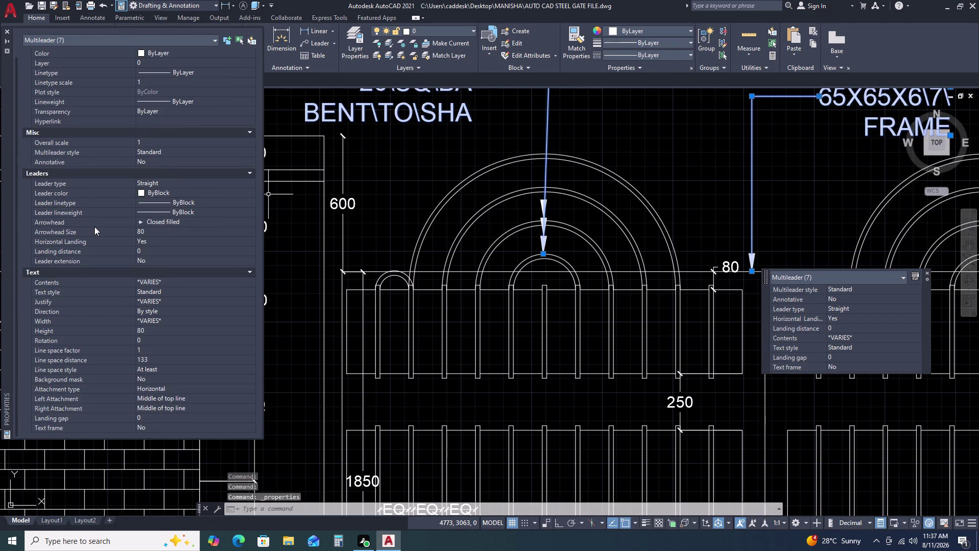
Change Arrowhead Size from 80 to 120, passing through 100, and close the palette.
click(150, 231)
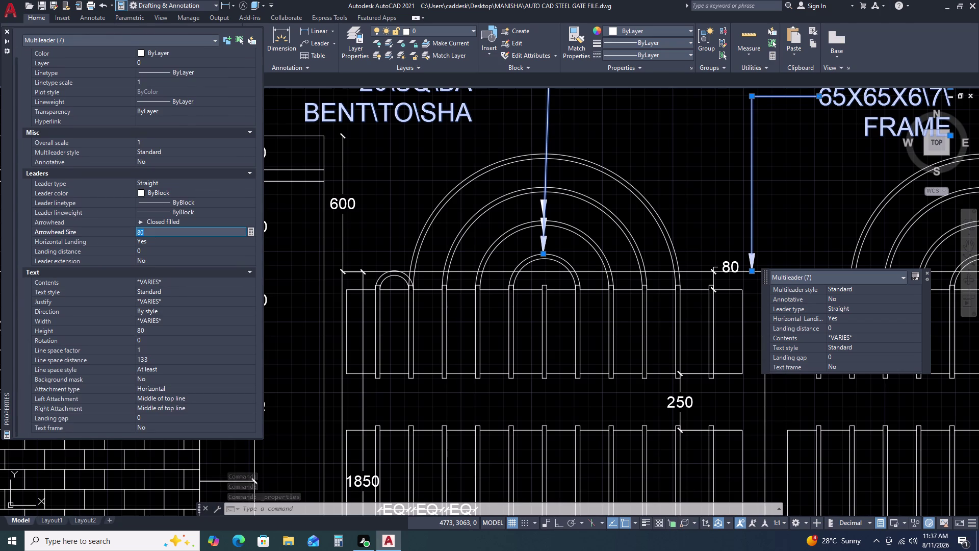
key(1)
key(0)
key(0)
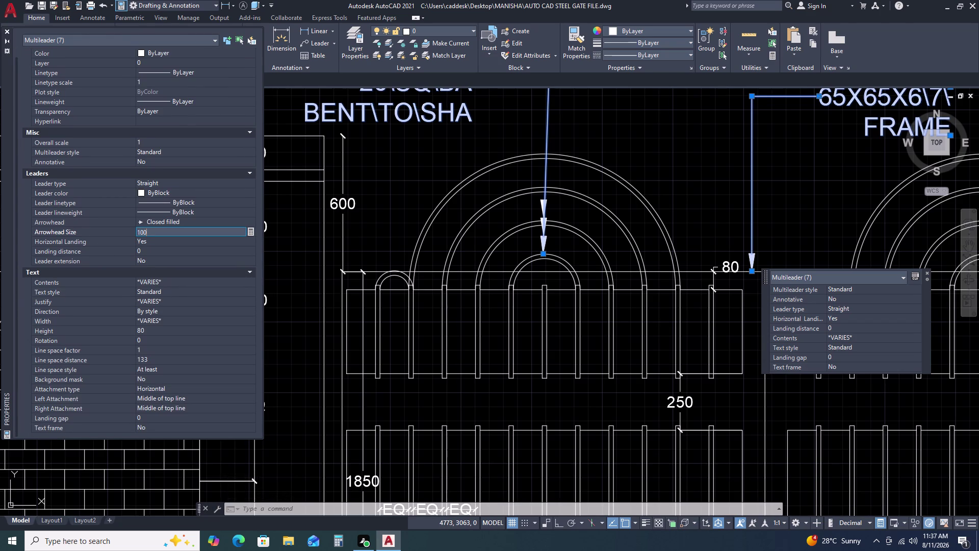
key(Return)
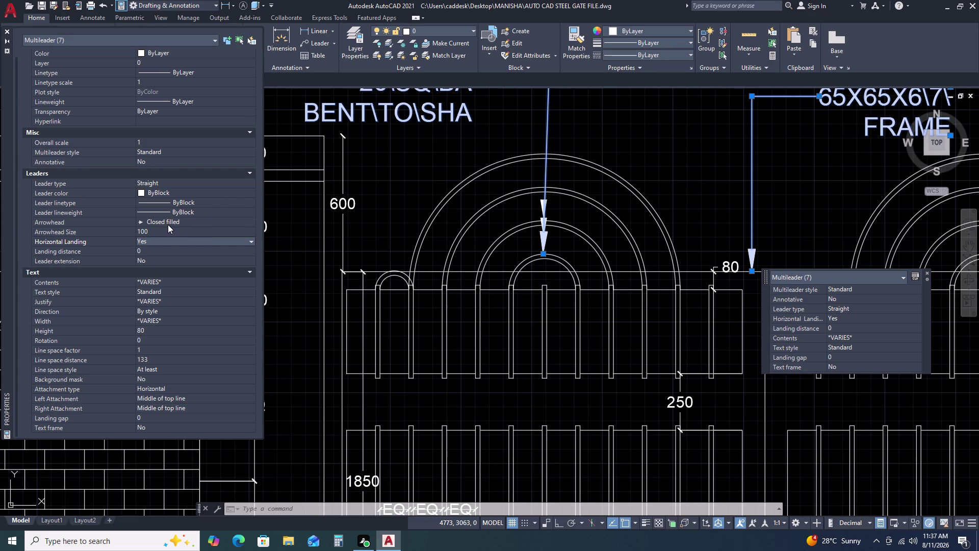
click(167, 229)
key(1)
key(2)
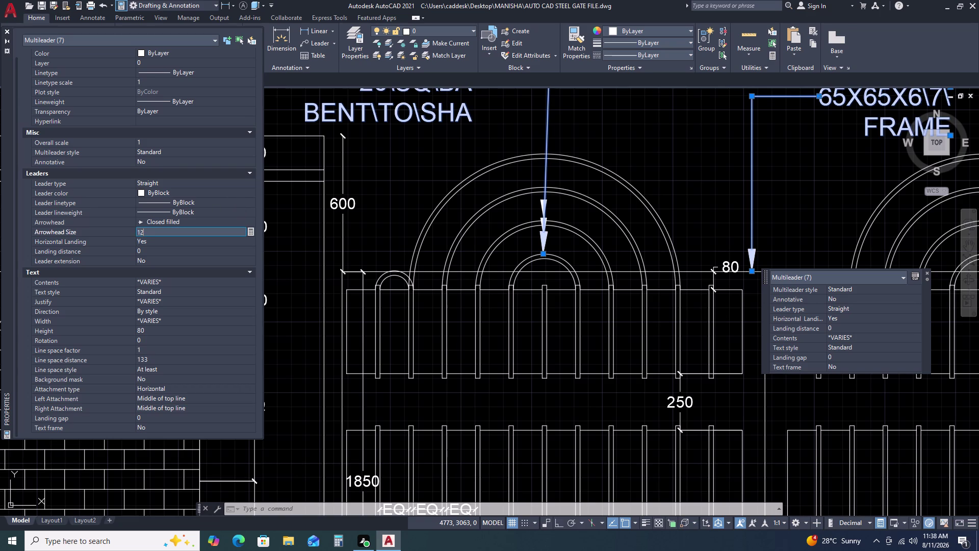
key(0)
key(Return)
key(Escape)
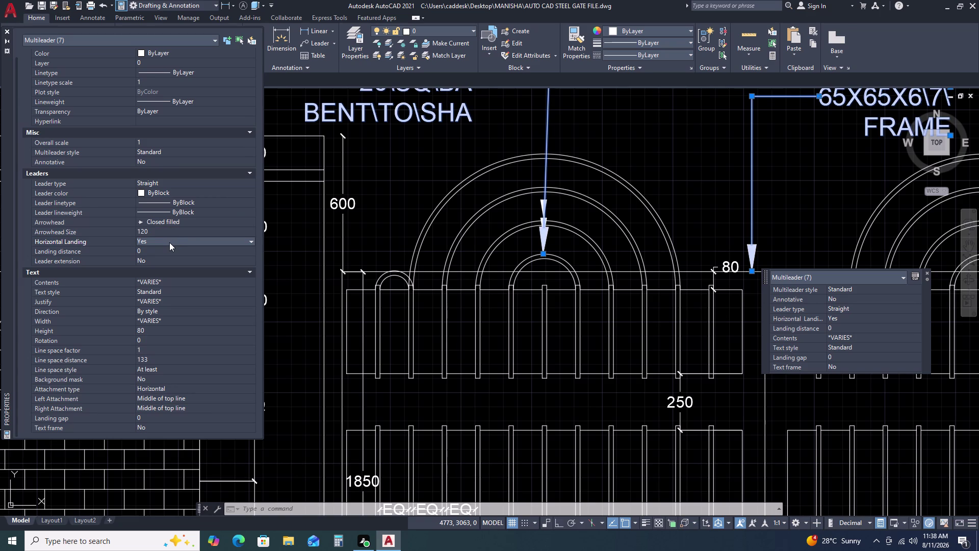
key(Escape)
click(7, 30)
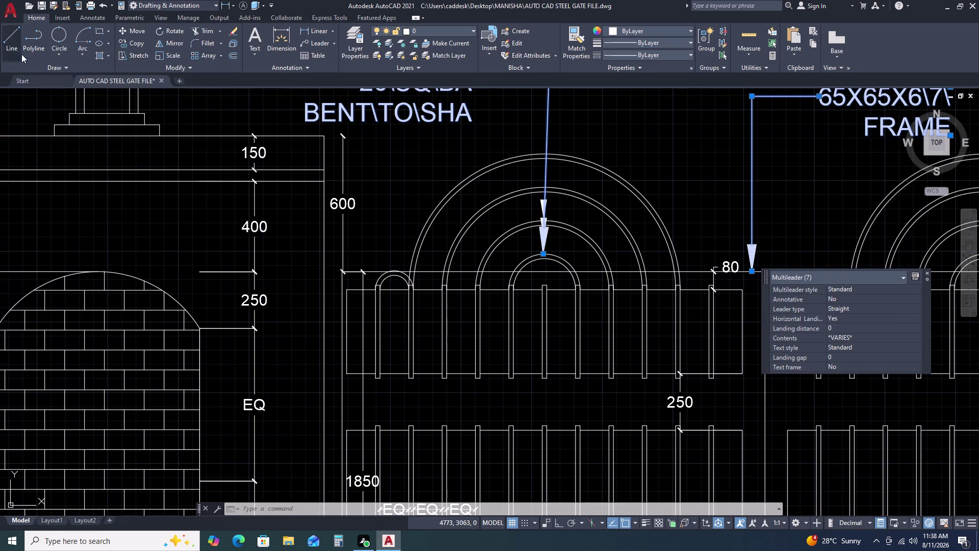
Deselect the notes and zoom in on the stacked arrowheads of the arch leader.
key(Escape)
scroll(up, 3)
scroll(up, 3)
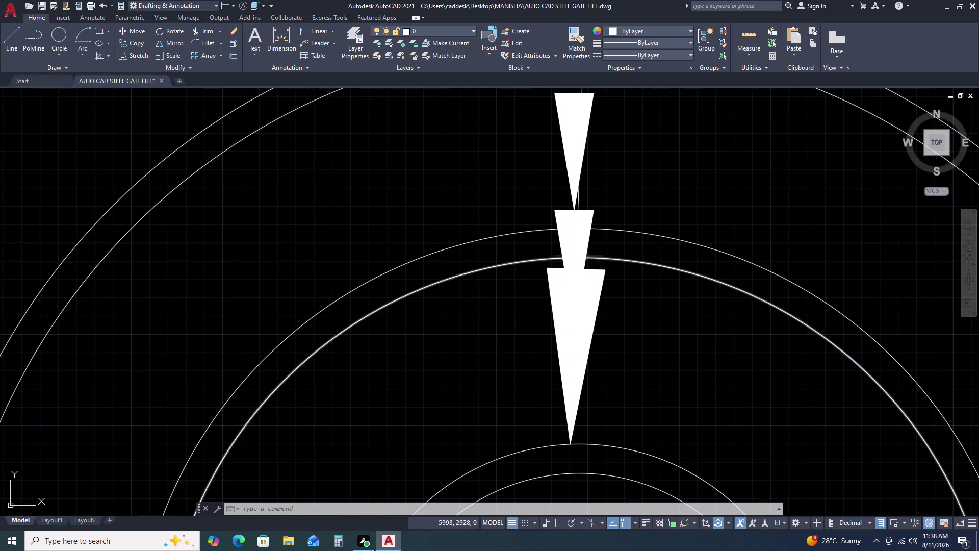
scroll(down, 3)
click(567, 180)
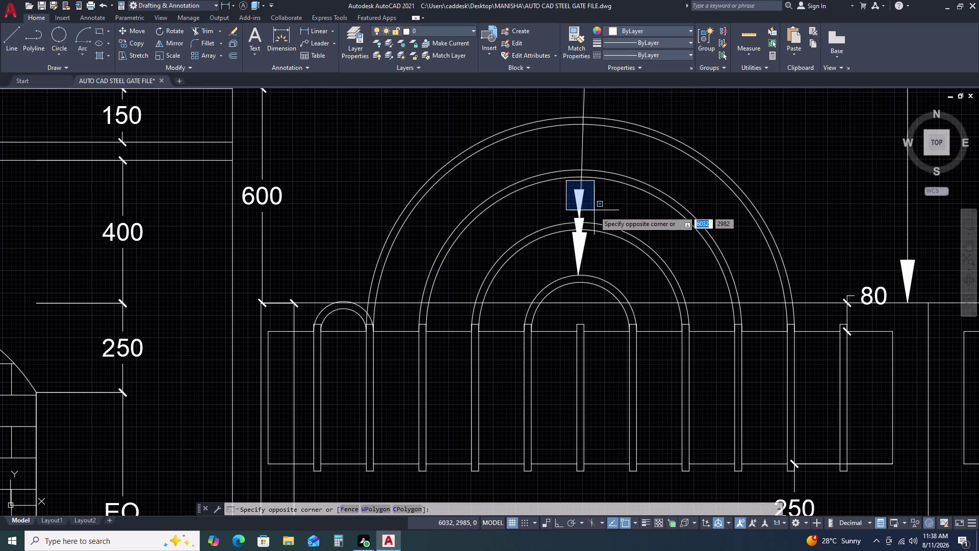
click(594, 212)
click(579, 202)
key(Escape)
scroll(up, 3)
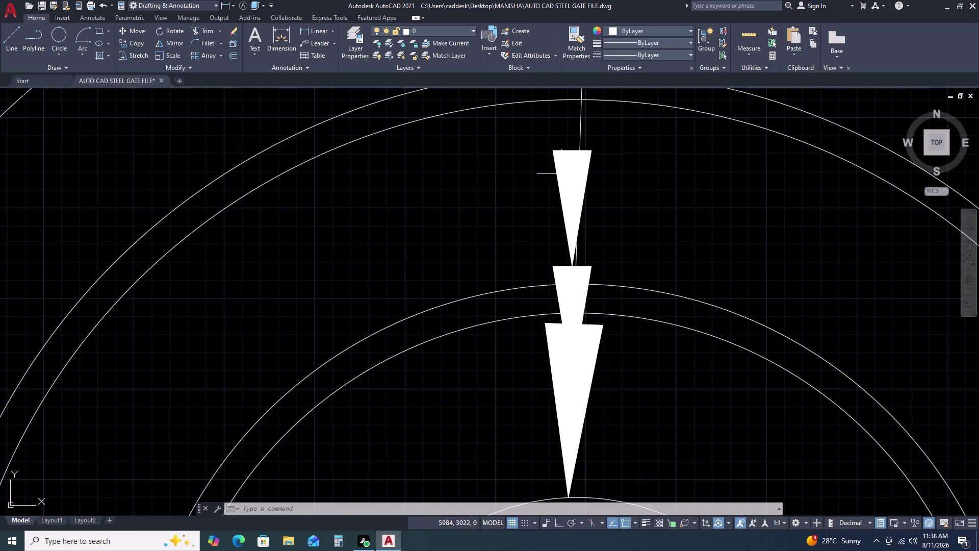
Delete the duplicate stacked arrowheads, leaving one arrow on the arch ring.
drag(543, 141, 546, 147)
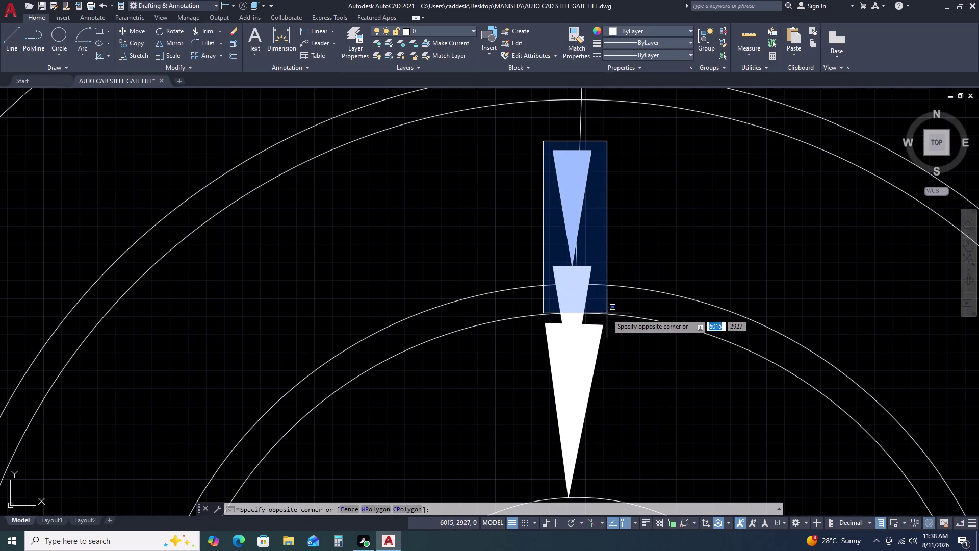
click(596, 266)
scroll(up, 3)
drag(590, 145, 583, 133)
key(Delete)
scroll(down, 3)
scroll(up, 3)
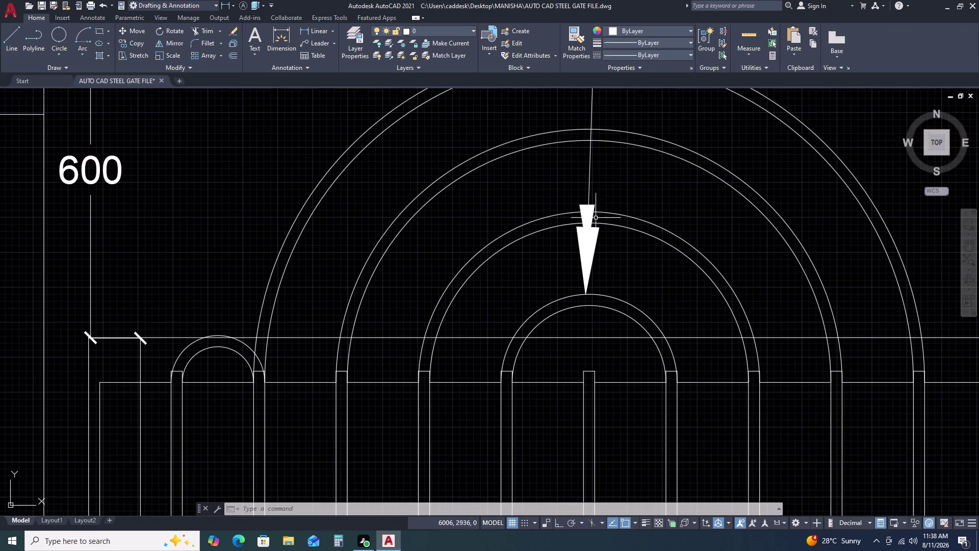
scroll(up, 3)
click(588, 216)
key(Delete)
Zoom out and pan over to the right pillar.
scroll(down, 3)
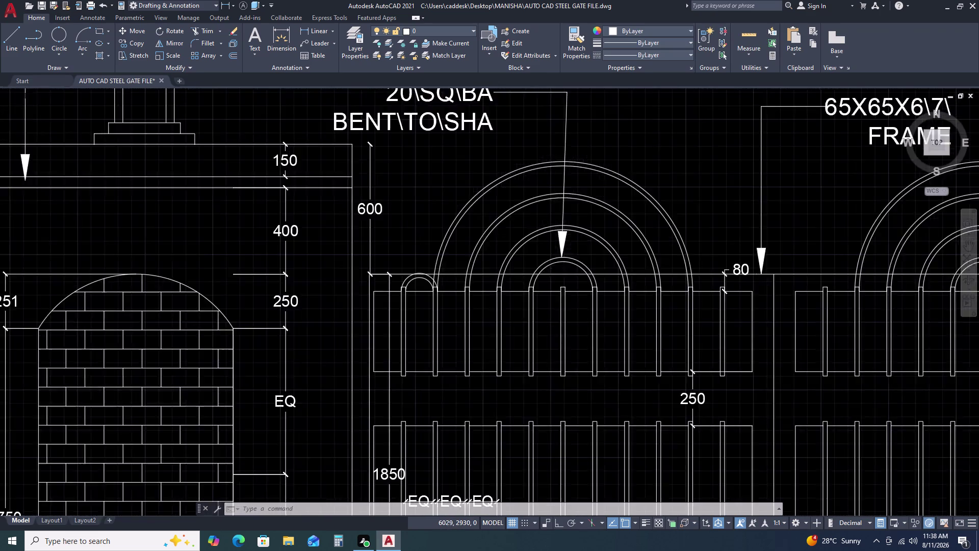
scroll(down, 3)
scroll(down, 3)
middle_drag(695, 236, 508, 234)
scroll(up, 3)
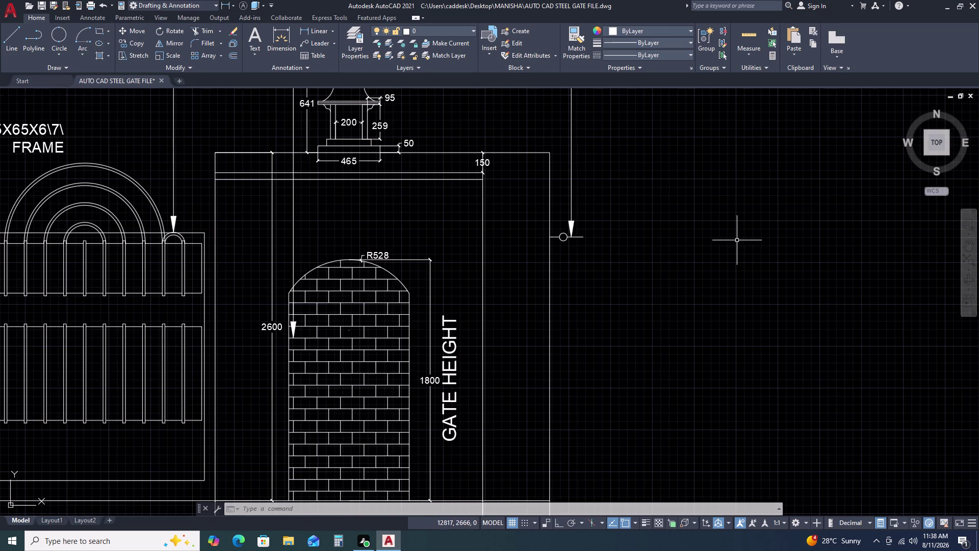
Draw an L-shaped multiline right of the pillar with ortho (F8) on.
key(m)
key(l)
key(space)
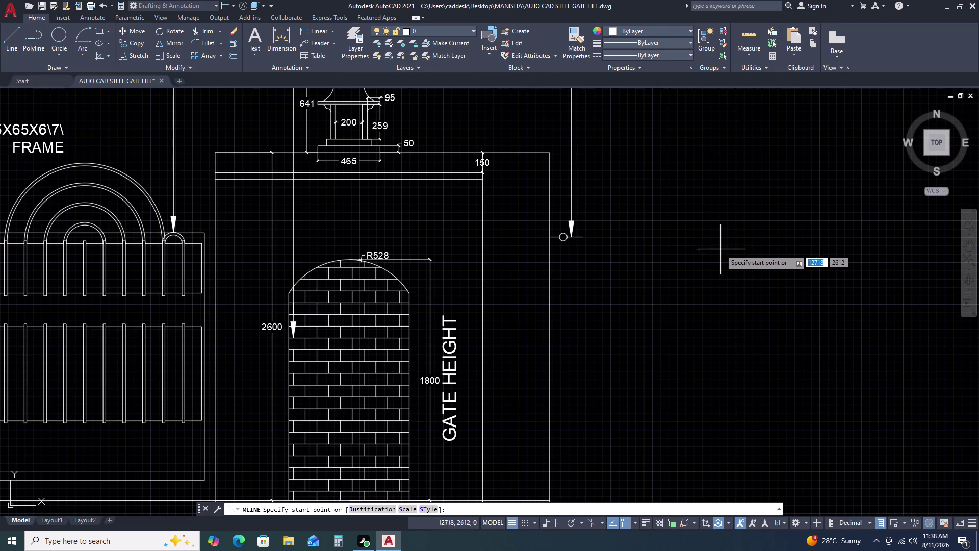
click(657, 333)
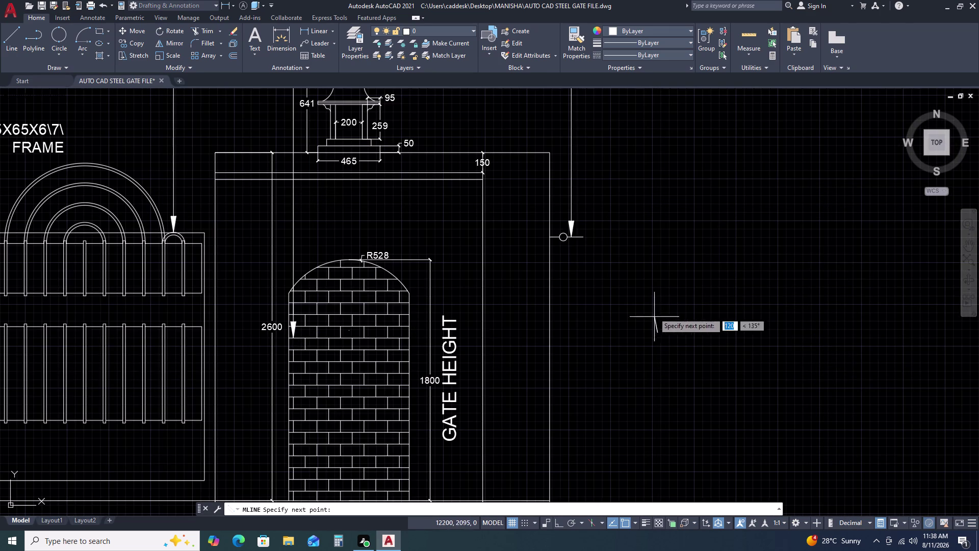
key(F8)
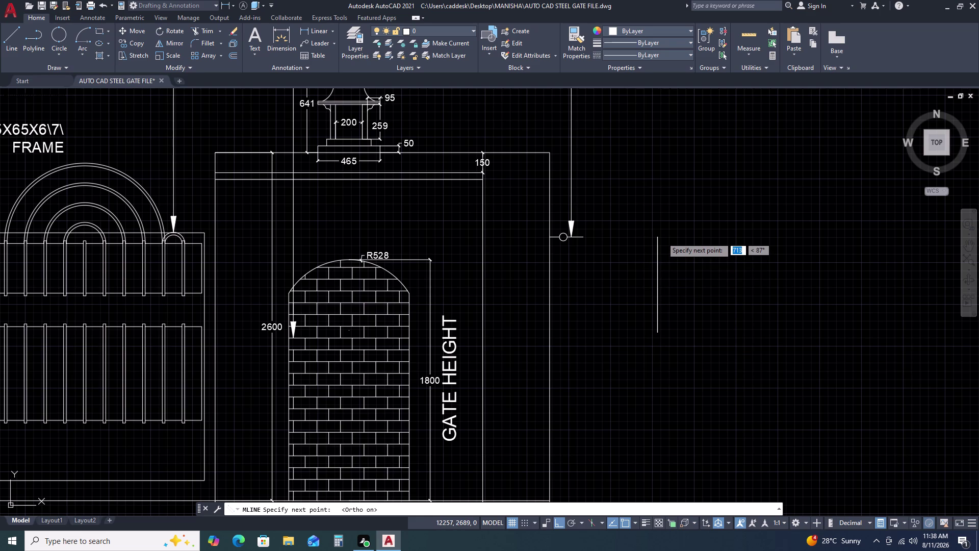
click(662, 237)
click(711, 243)
key(Escape)
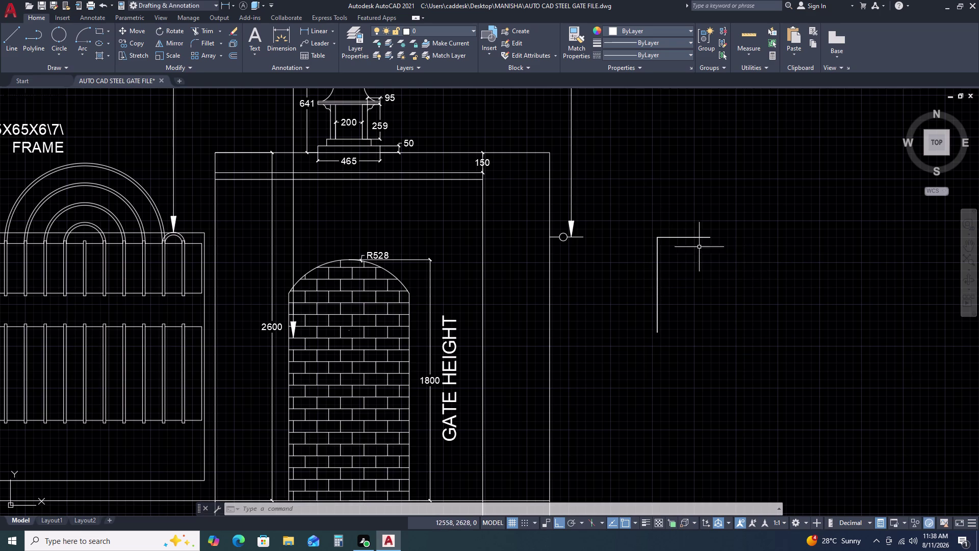
Attempt a MATCHPROP from the pillar leader, then cancel it.
key(m)
key(a)
key(space)
click(575, 225)
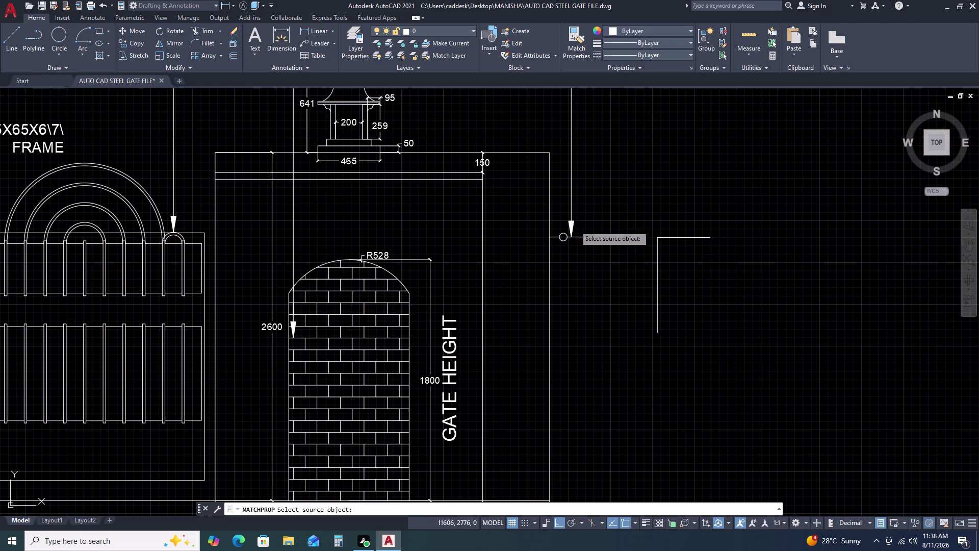
click(675, 238)
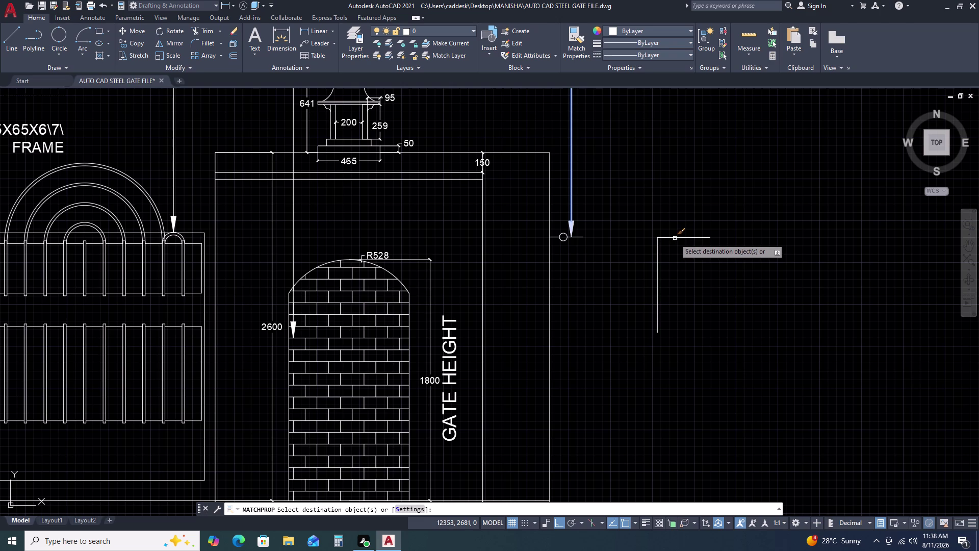
key(Escape)
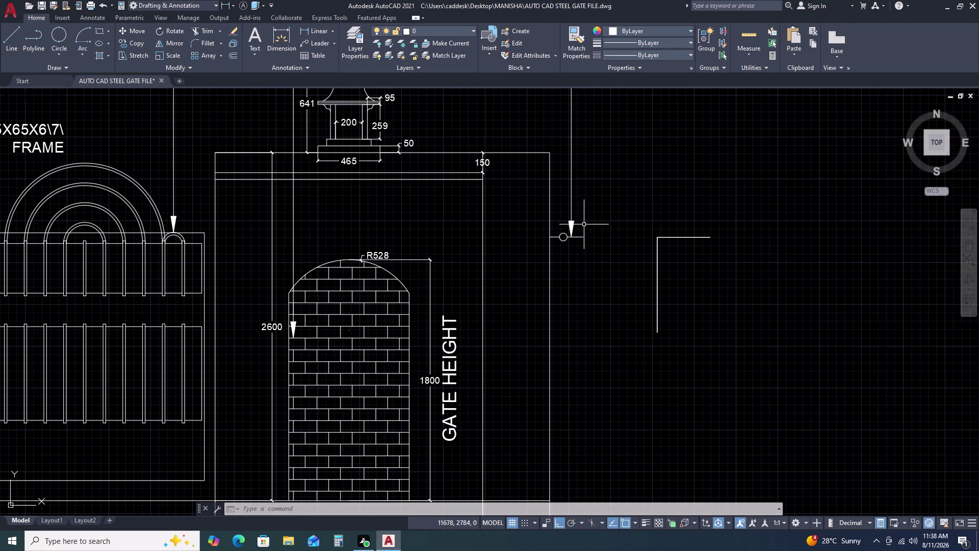
click(572, 222)
click(570, 227)
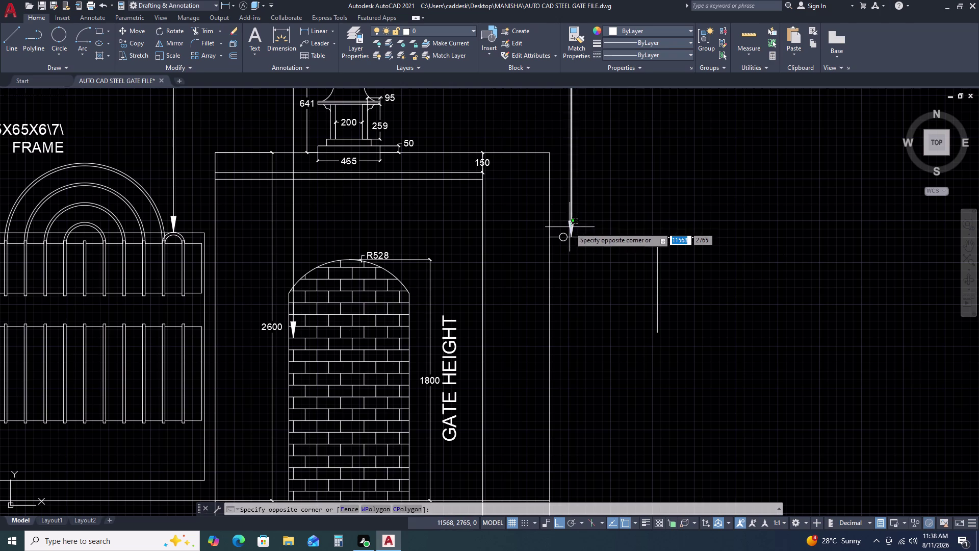
key(c)
key(Escape)
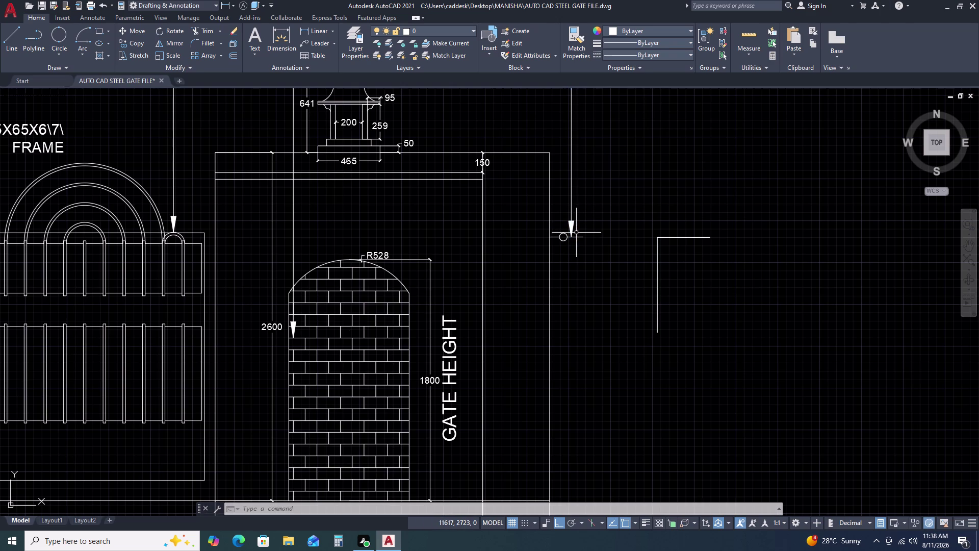
Match the leader's properties onto the L-shaped line, then delete that line.
text(M)
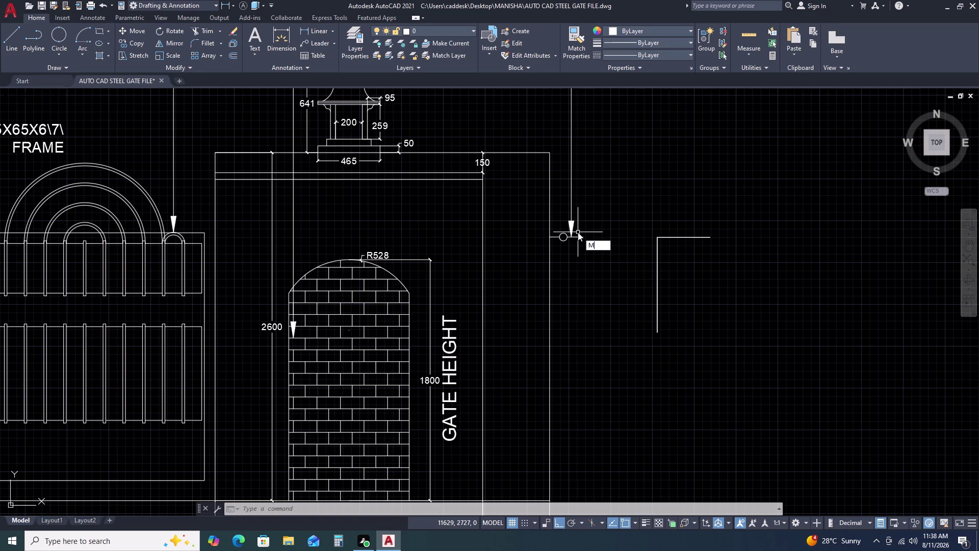
text(A)
key(space)
click(572, 225)
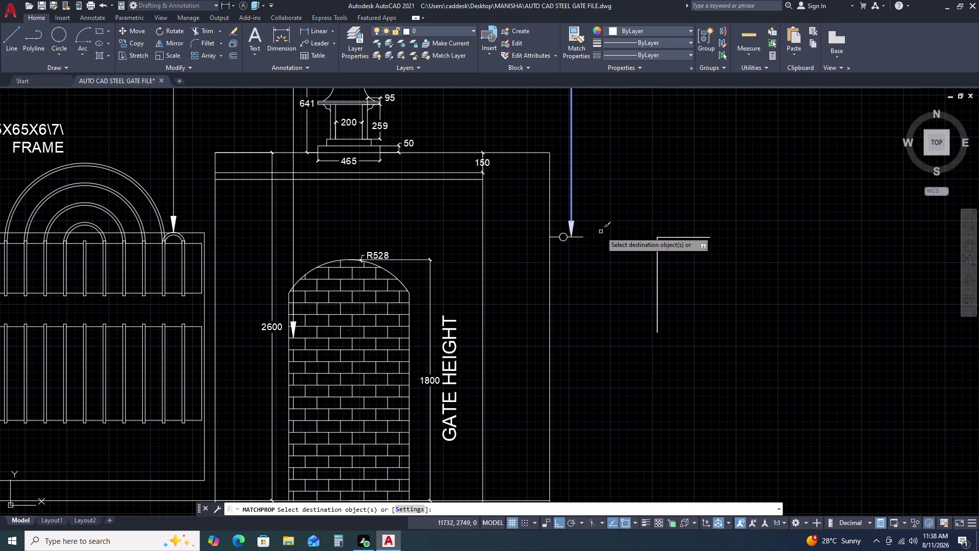
click(665, 238)
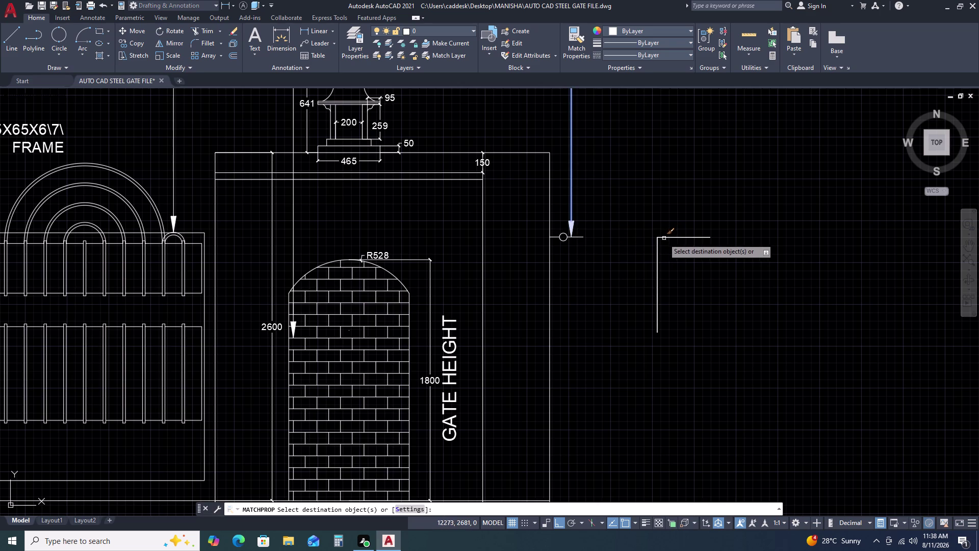
drag(658, 242, 656, 247)
click(664, 263)
click(658, 256)
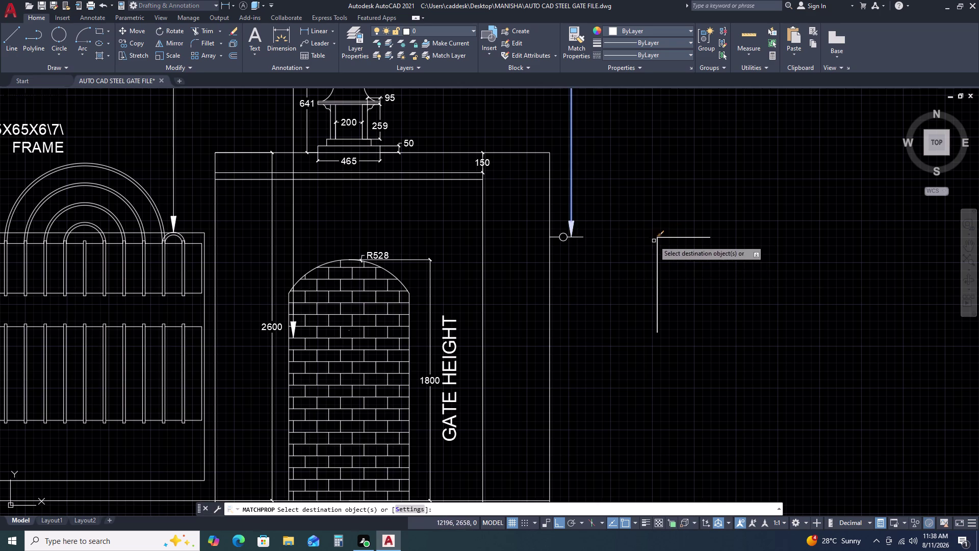
click(654, 238)
key(Escape)
drag(736, 222, 714, 230)
click(651, 260)
key(Delete)
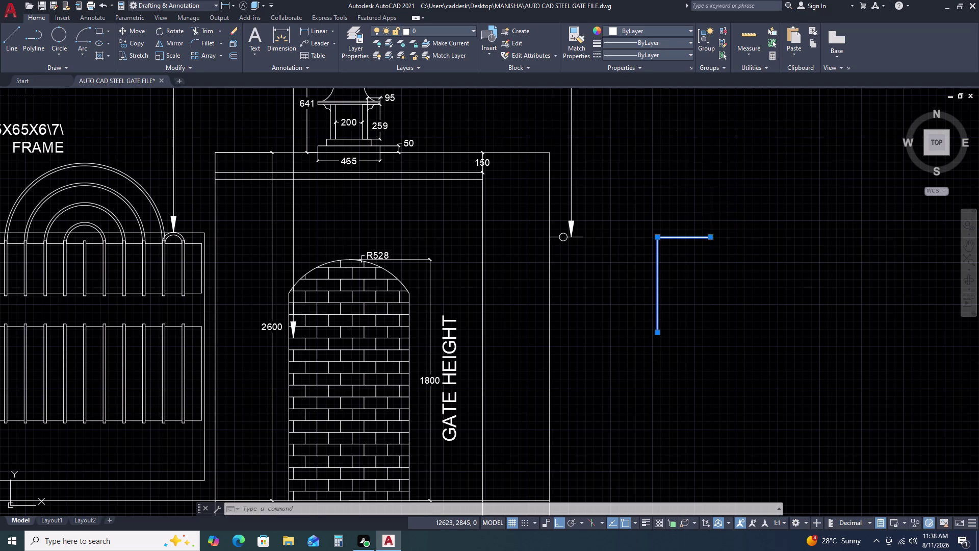
Place a new multileader right of the gate with a bend and no text.
click(322, 42)
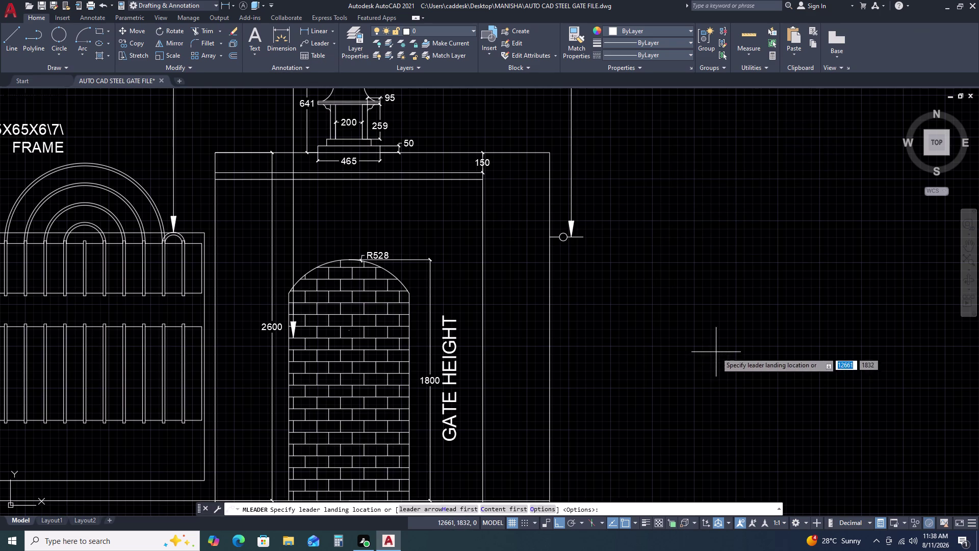
drag(716, 352, 715, 344)
click(715, 286)
click(771, 274)
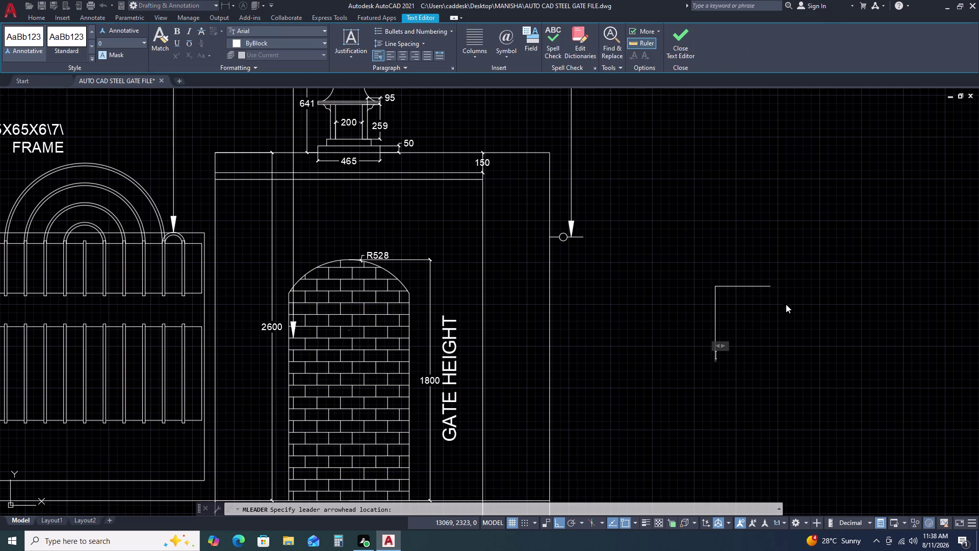
key(Escape)
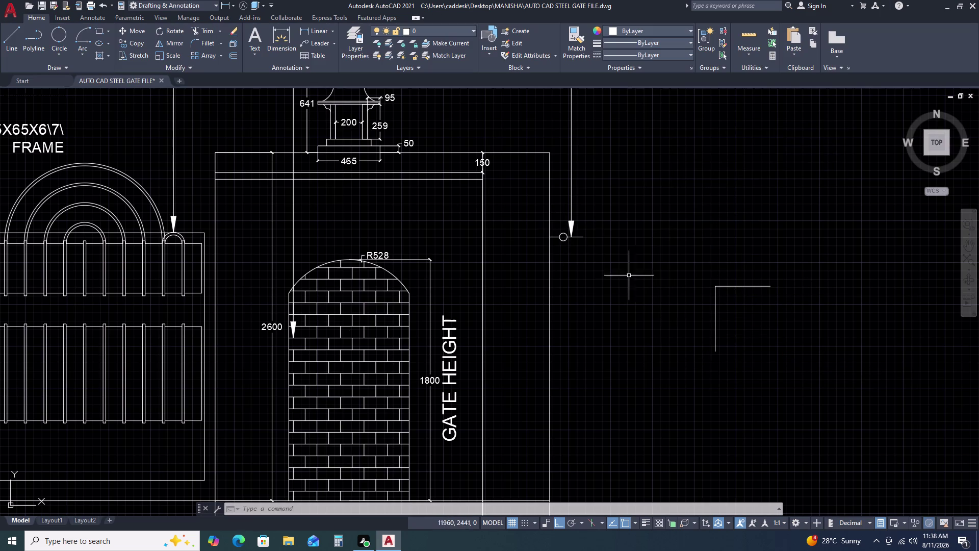
Match the pillar leader's large arrowhead onto the new leader with MA.
key(m)
key(a)
key(space)
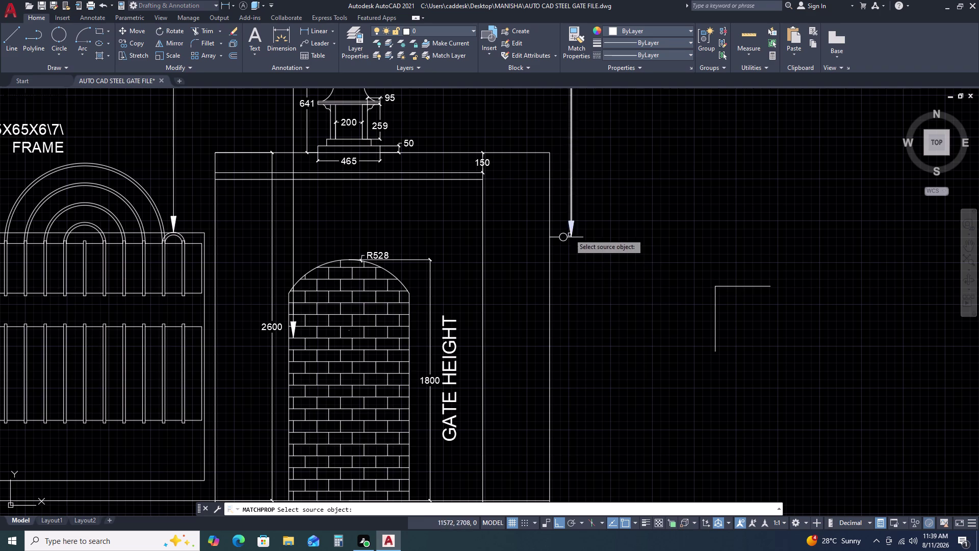
click(571, 222)
click(573, 227)
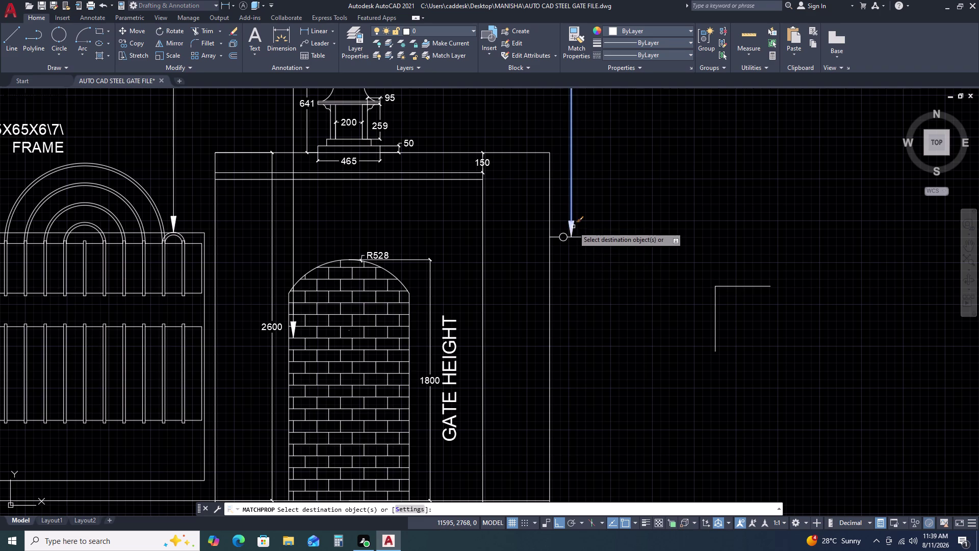
click(731, 286)
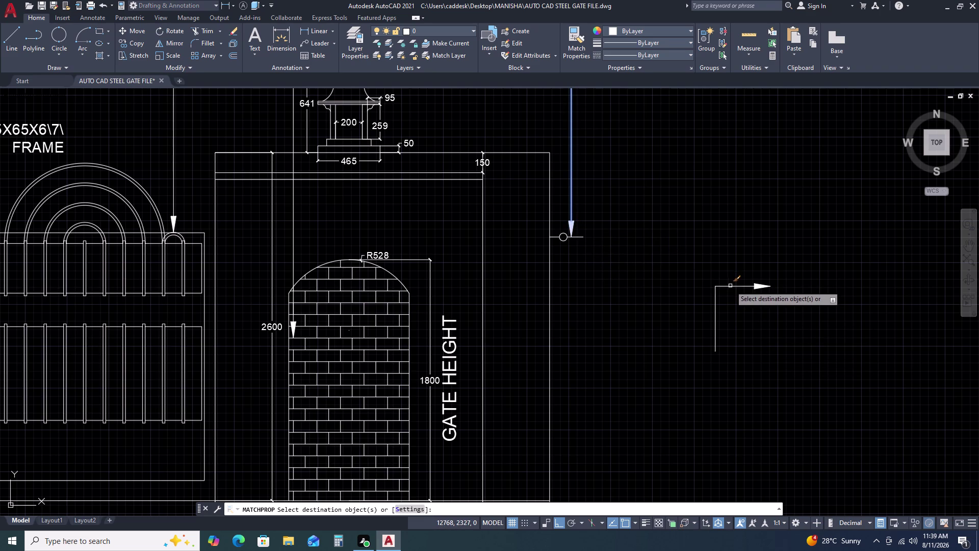
key(Escape)
Explode the new leader into separate parts with X.
click(753, 270)
click(795, 306)
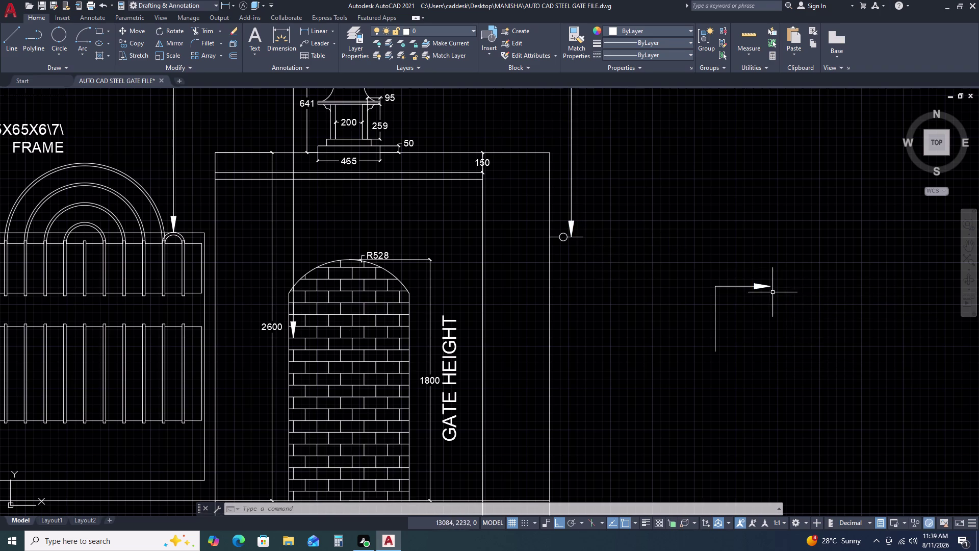
click(773, 292)
click(747, 264)
text(X)
key(space)
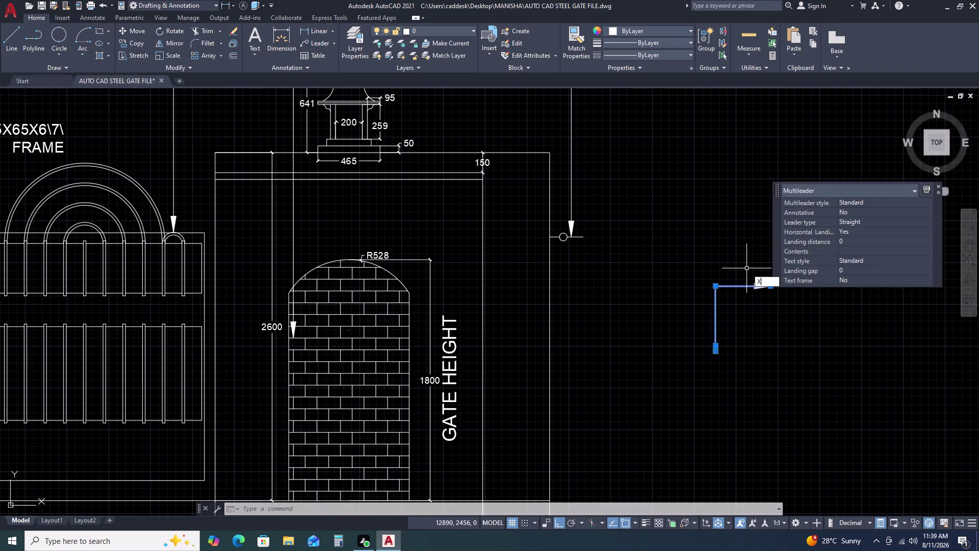
click(751, 286)
key(Escape)
Move the loose leader arrowhead aside to the left of the leader, using its tip as base.
scroll(up, 3)
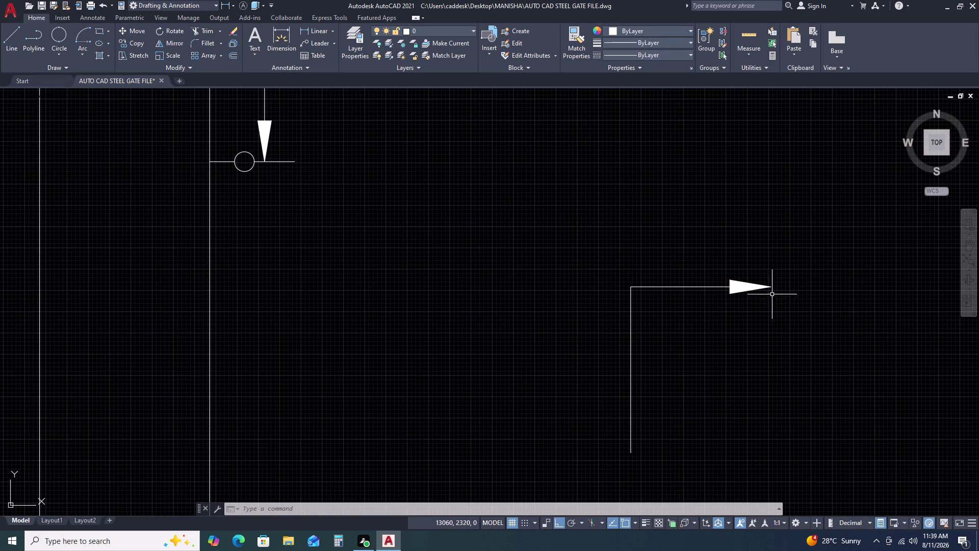
drag(777, 296, 775, 290)
click(765, 253)
key(m)
key(space)
click(779, 285)
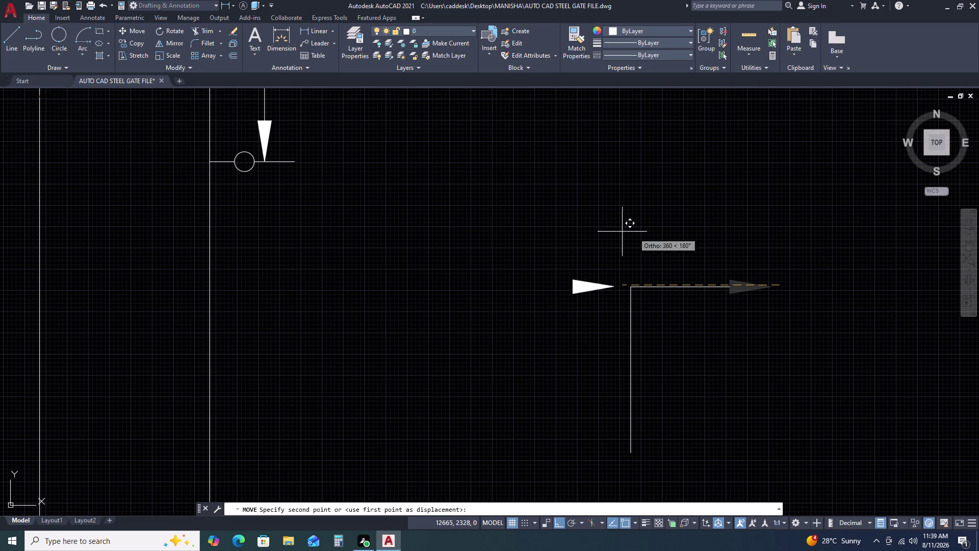
click(511, 227)
key(Escape)
Rotate the arrowhead 90° about its tip so it points downward.
drag(445, 259, 445, 268)
click(545, 325)
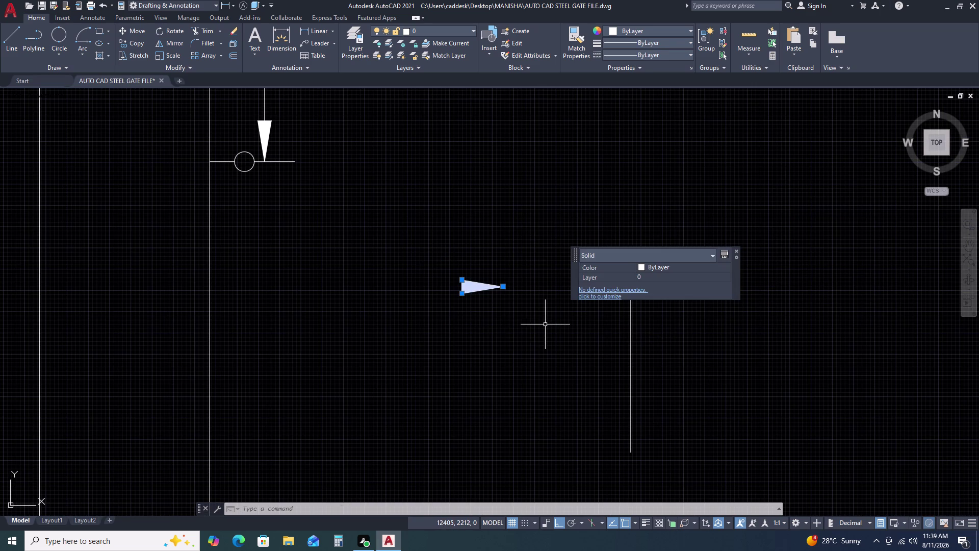
key(r)
text(O)
key(space)
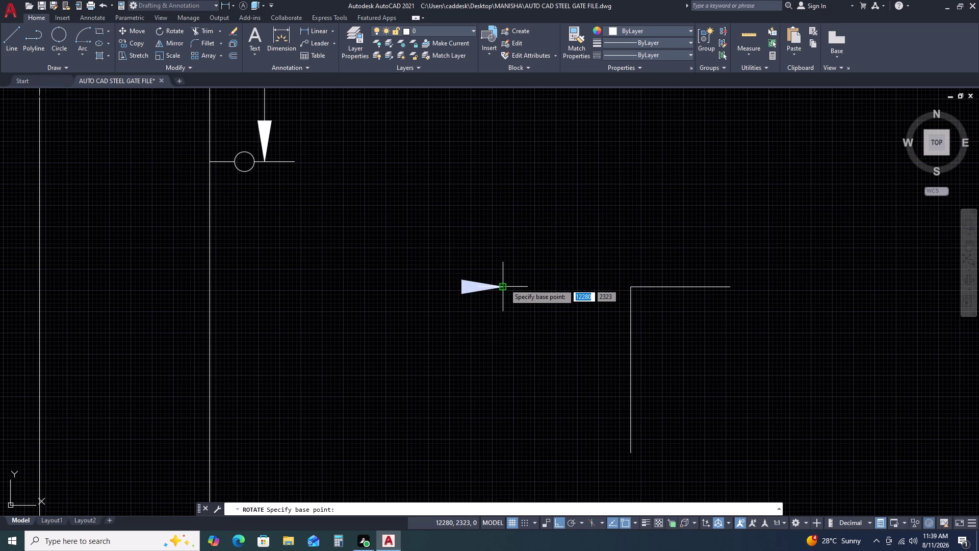
click(505, 285)
click(510, 312)
With Ortho off (F8), move the downward arrowhead above the left arch.
click(525, 244)
click(486, 306)
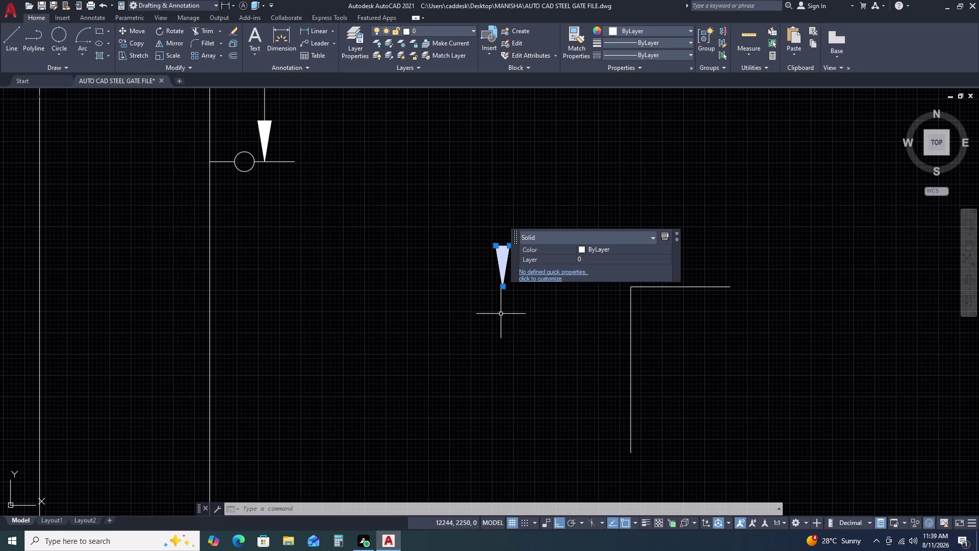
text(M)
key(space)
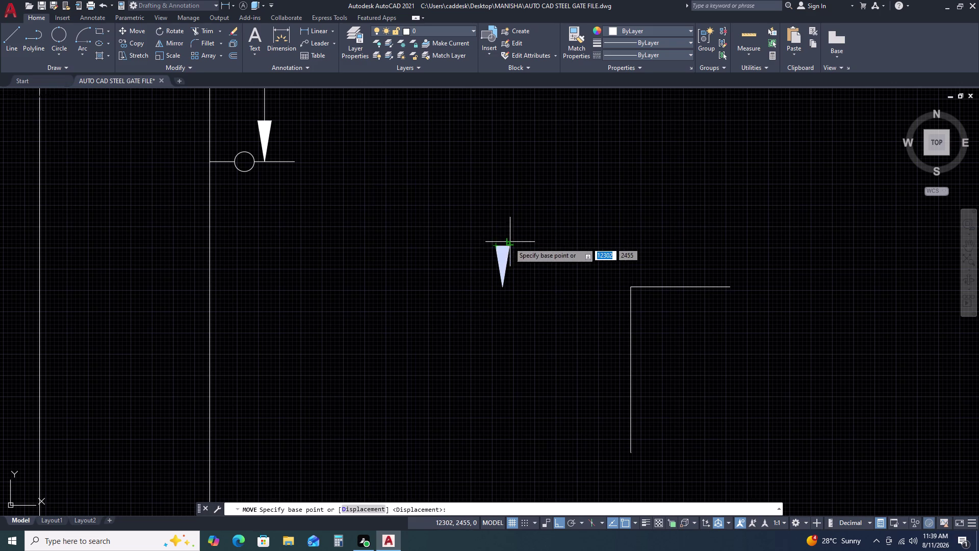
click(500, 249)
scroll(down, 3)
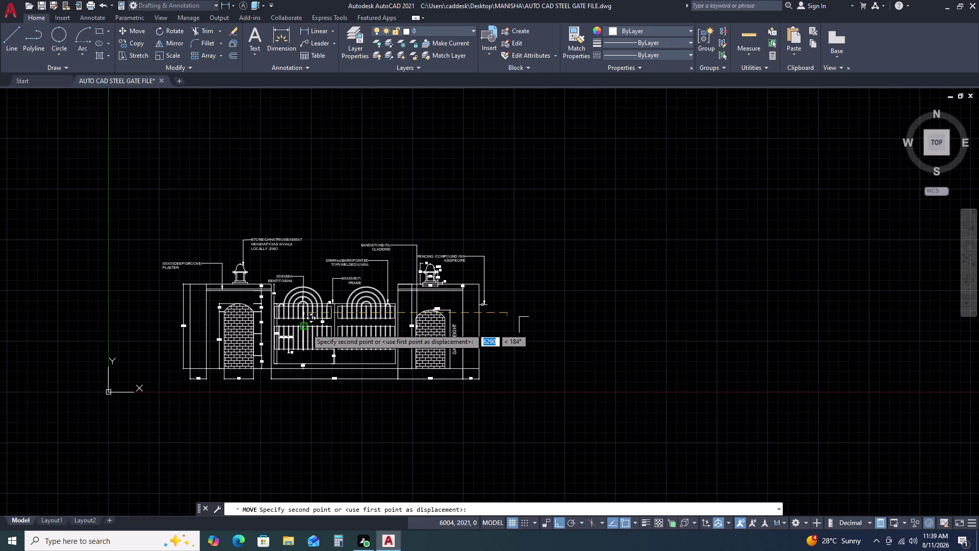
key(F8)
scroll(up, 3)
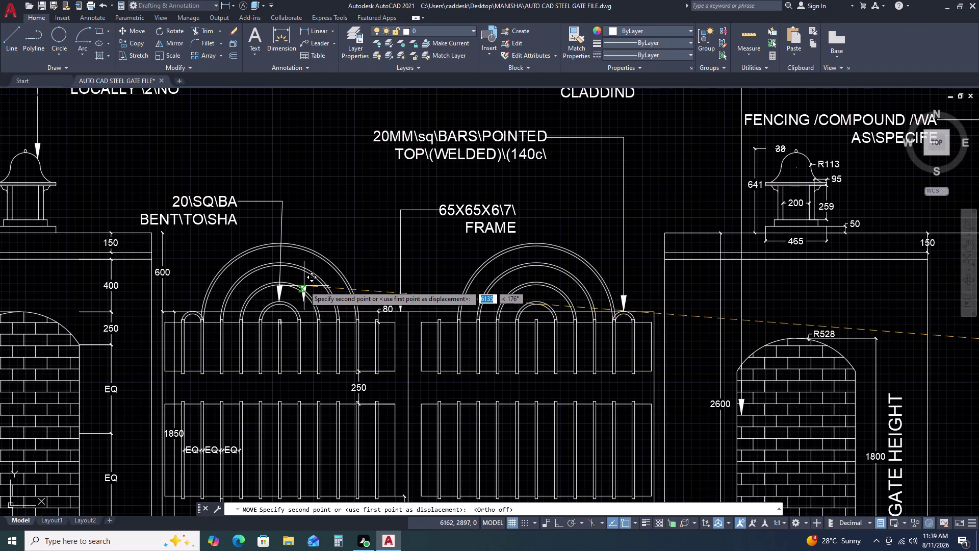
scroll(up, 3)
click(358, 191)
Copy the arrowhead from its tip onto the arch leader with the CO command.
drag(398, 194, 381, 202)
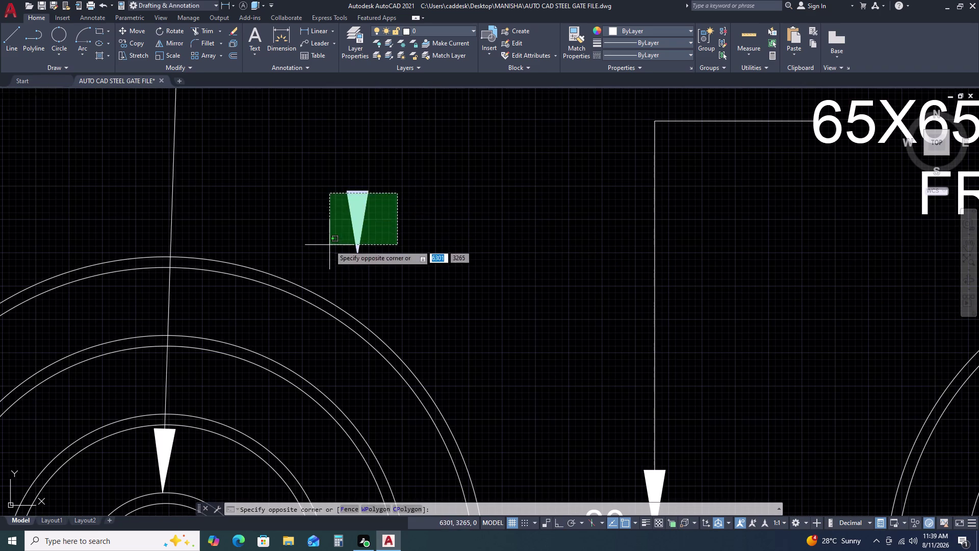
click(330, 245)
key(c)
key(o)
key(space)
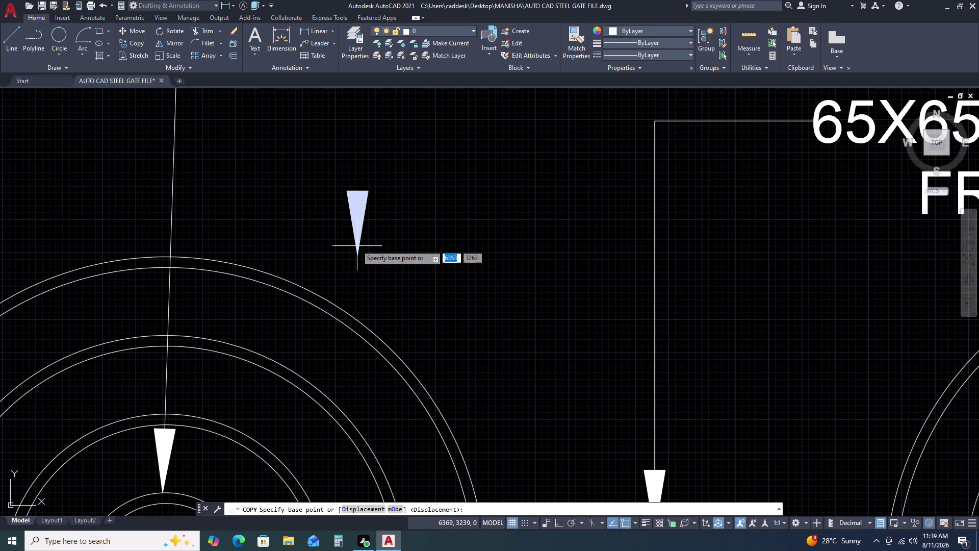
click(356, 253)
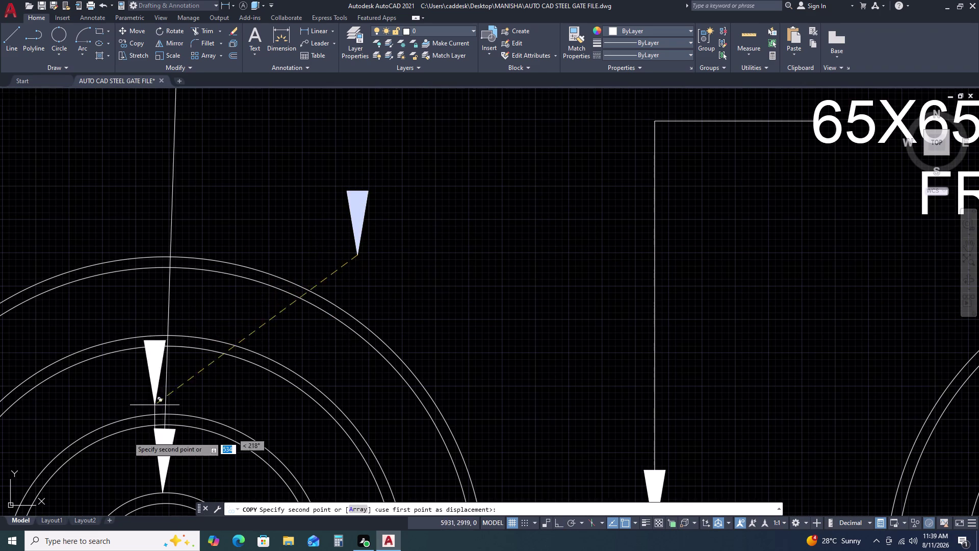
scroll(up, 3)
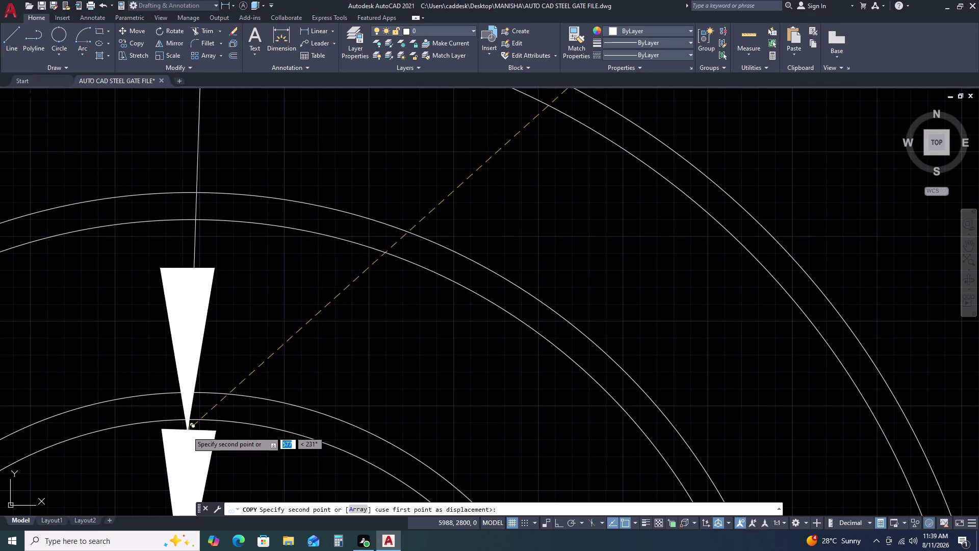
click(189, 431)
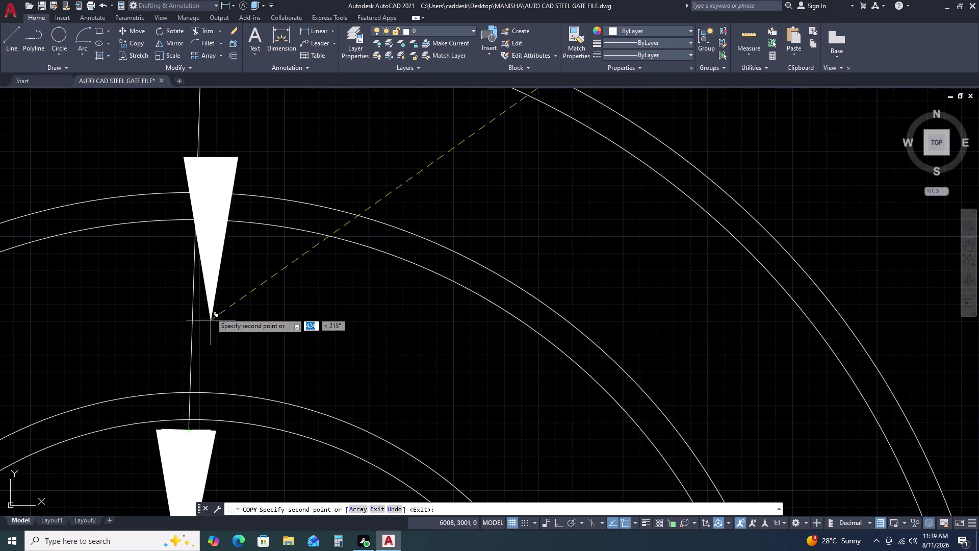
Place two more arrowhead copies at the next arch rings along the leader.
scroll(down, 3)
scroll(up, 3)
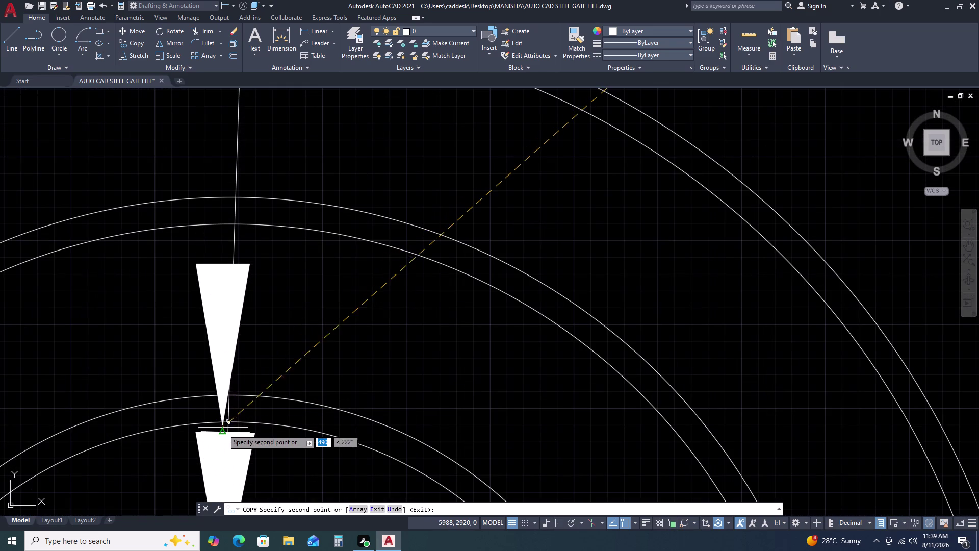
click(231, 430)
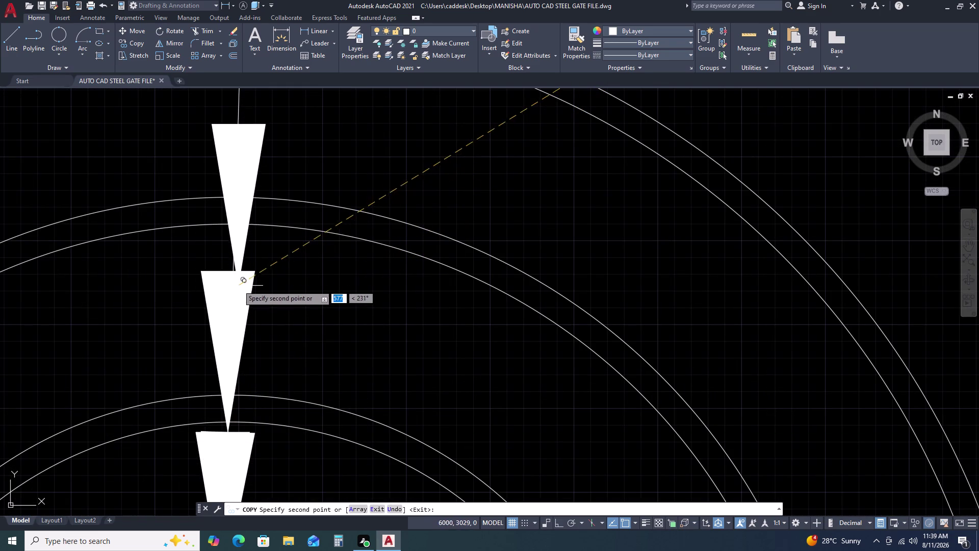
scroll(down, 3)
scroll(up, 3)
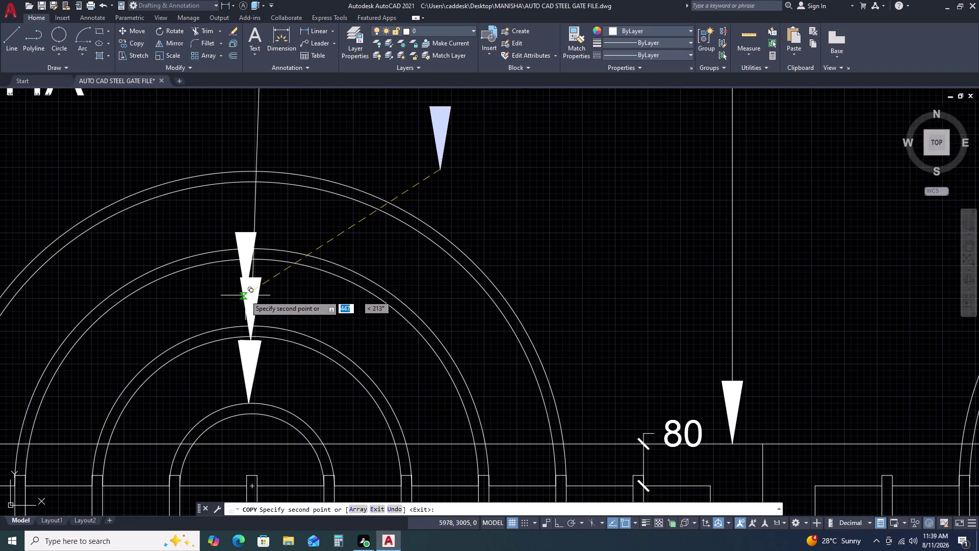
scroll(up, 3)
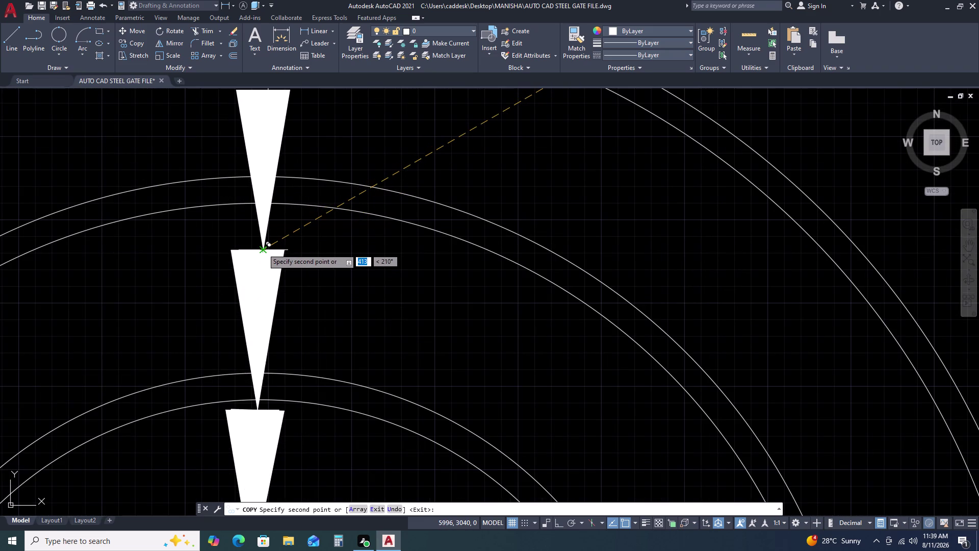
click(262, 248)
key(Escape)
scroll(down, 3)
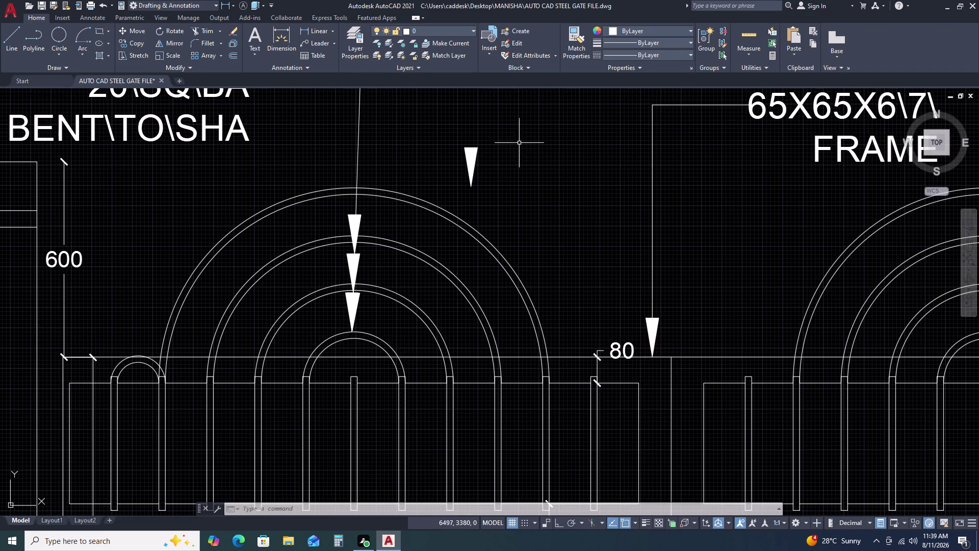
Erase the lowest stacked arrowhead and another selected arrowhead piece.
click(521, 142)
click(436, 200)
key(Delete)
scroll(up, 3)
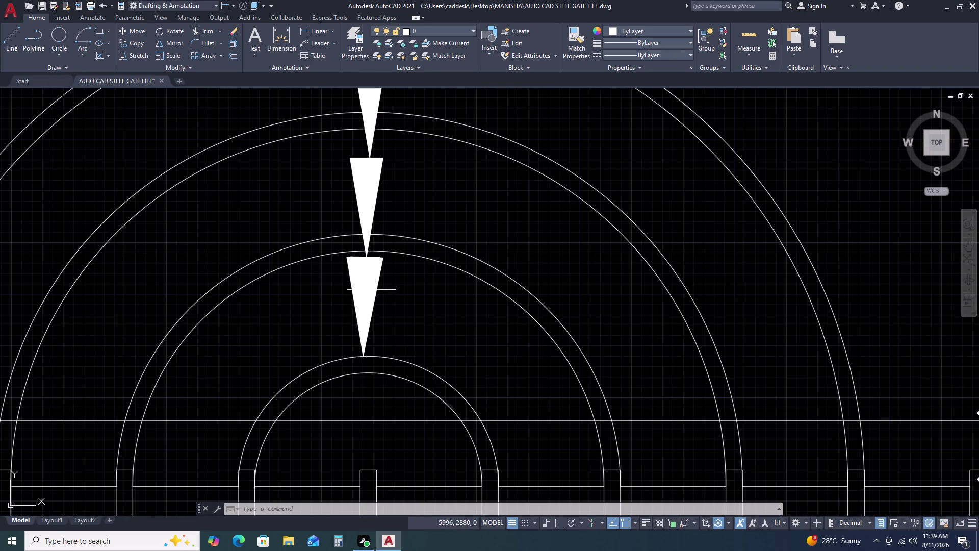
click(330, 245)
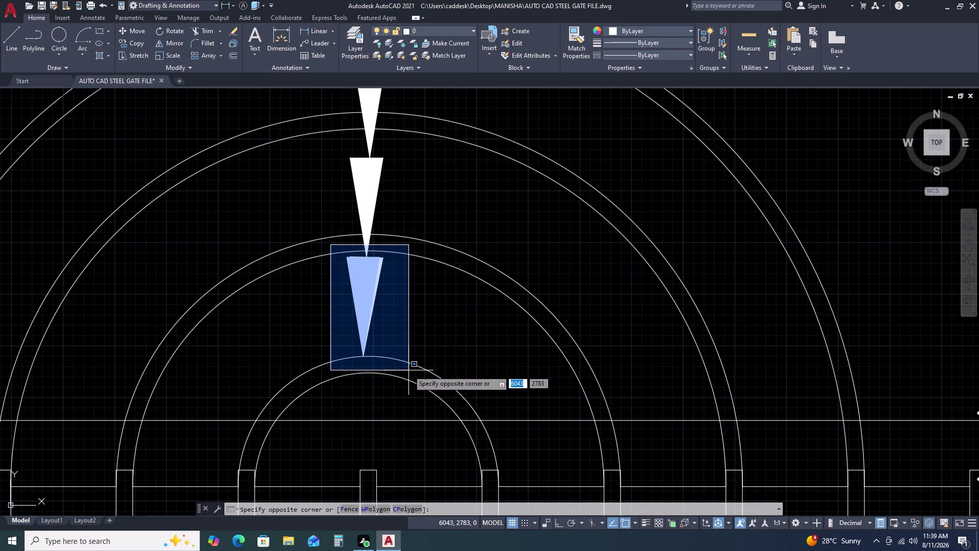
click(409, 371)
key(Delete)
scroll(up, 3)
Reshape the middle arrowhead by dragging two of its corner grips upward.
click(372, 242)
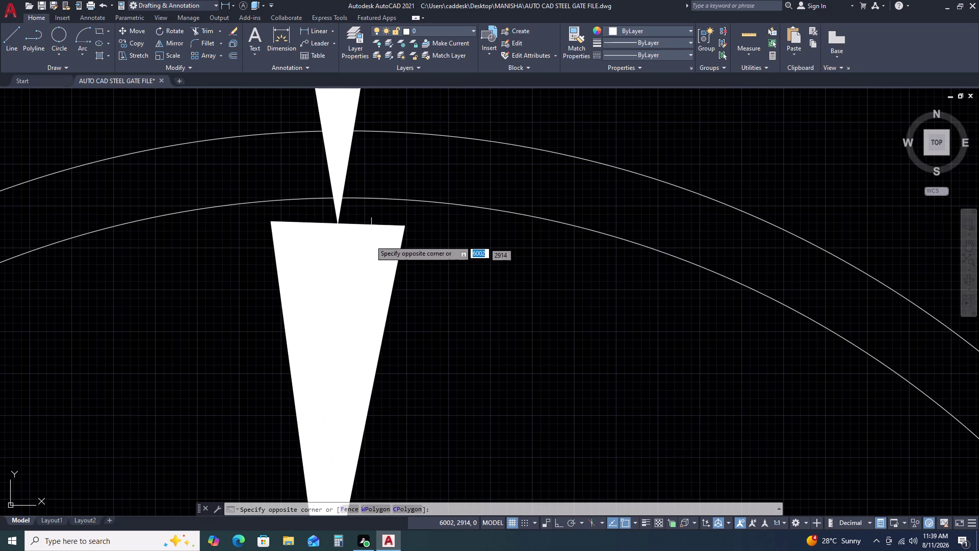
click(360, 223)
scroll(down, 3)
middle_drag(355, 268, 423, 414)
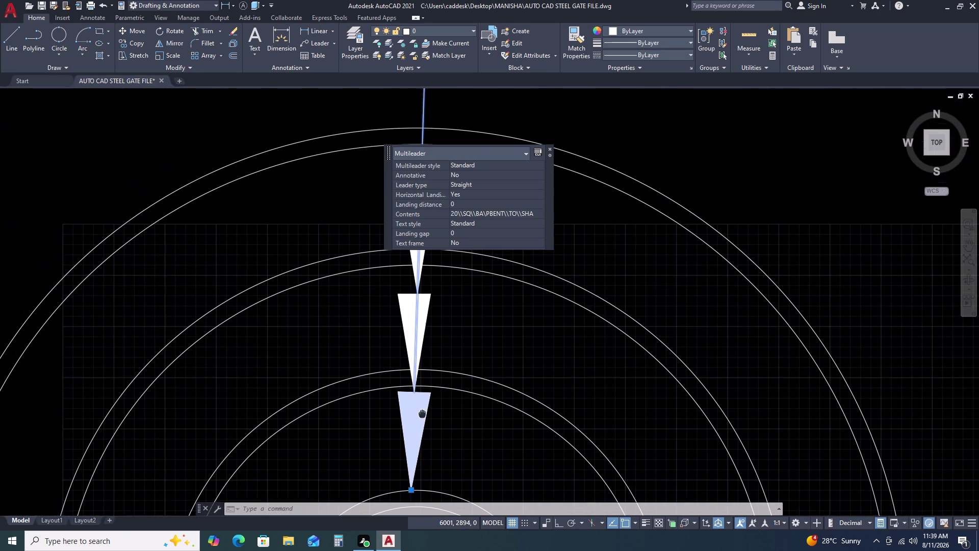
key(Escape)
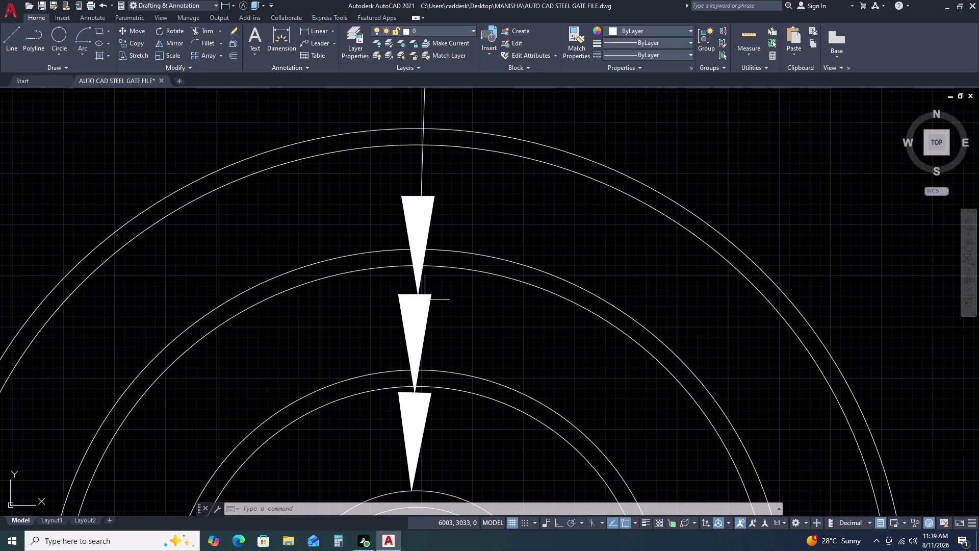
click(436, 306)
click(425, 292)
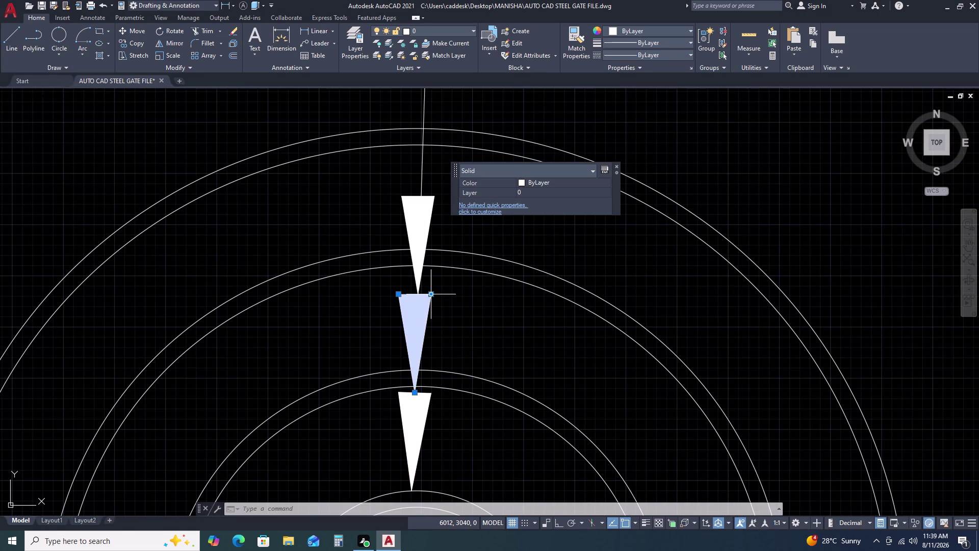
click(430, 294)
click(432, 266)
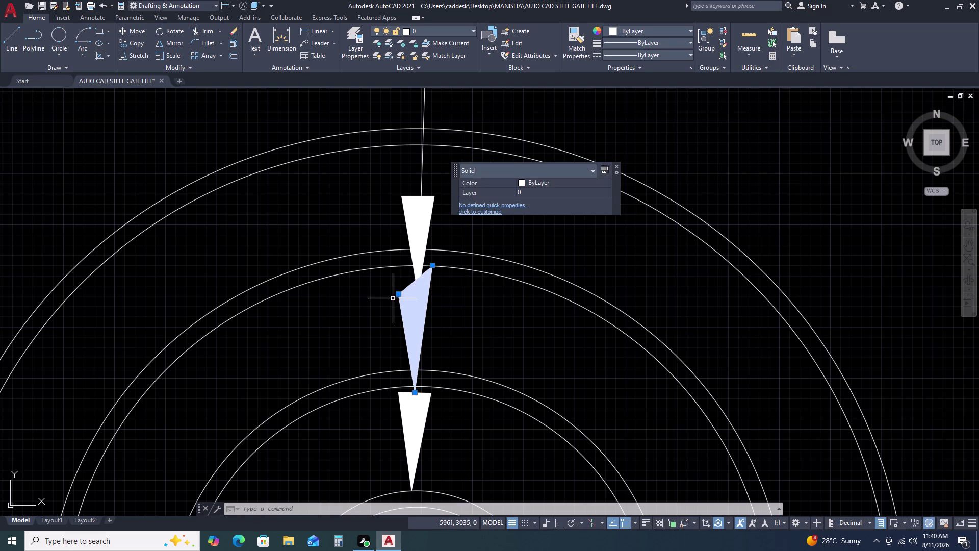
click(398, 293)
click(394, 266)
key(Escape)
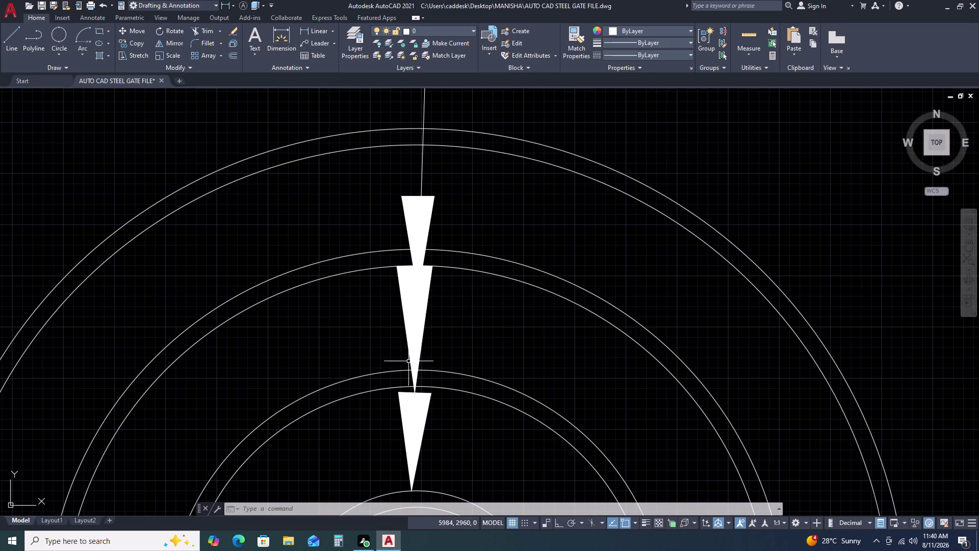
Select the pieces around the arrow tips, start a move, then cancel it.
scroll(up, 3)
click(442, 395)
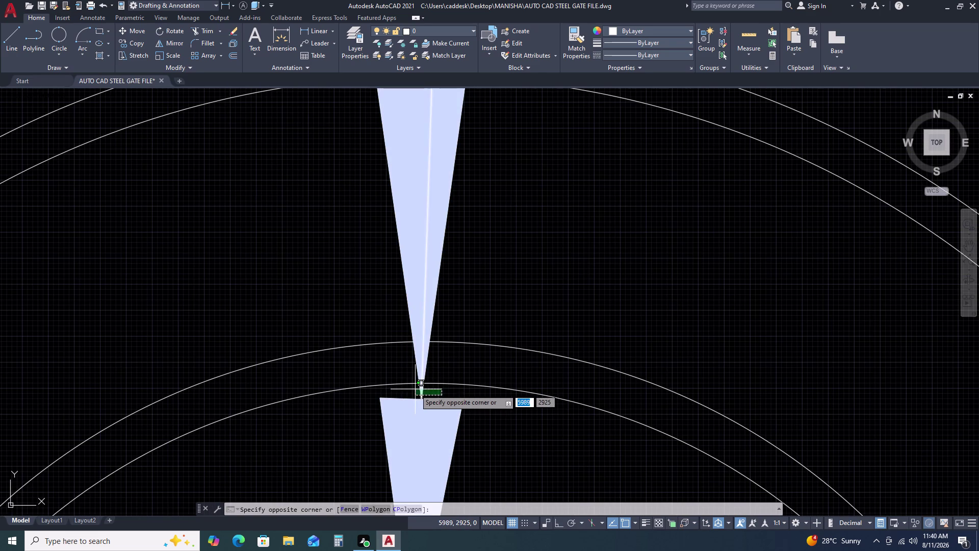
click(415, 389)
text(M)
key(space)
key(Escape)
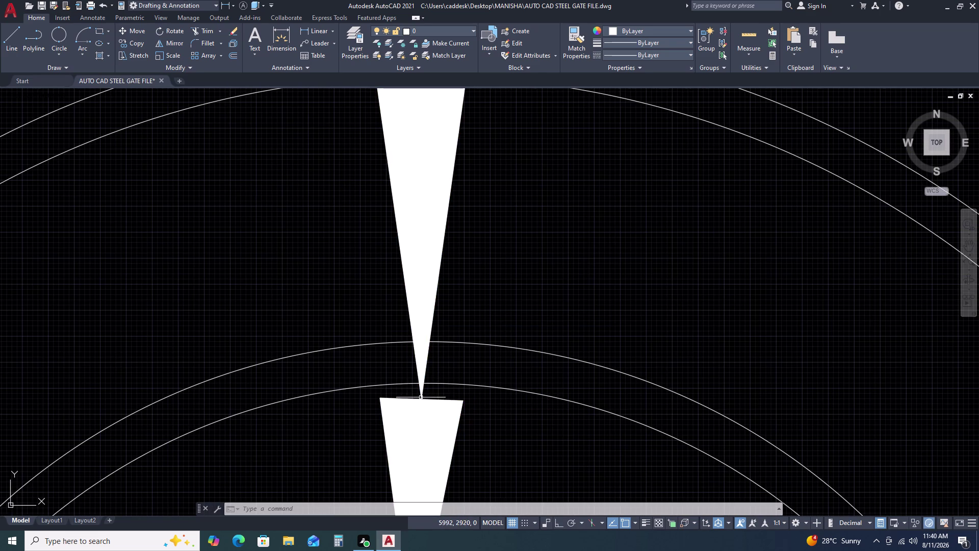
drag(476, 307, 461, 305)
click(462, 298)
key(Escape)
click(397, 130)
click(378, 175)
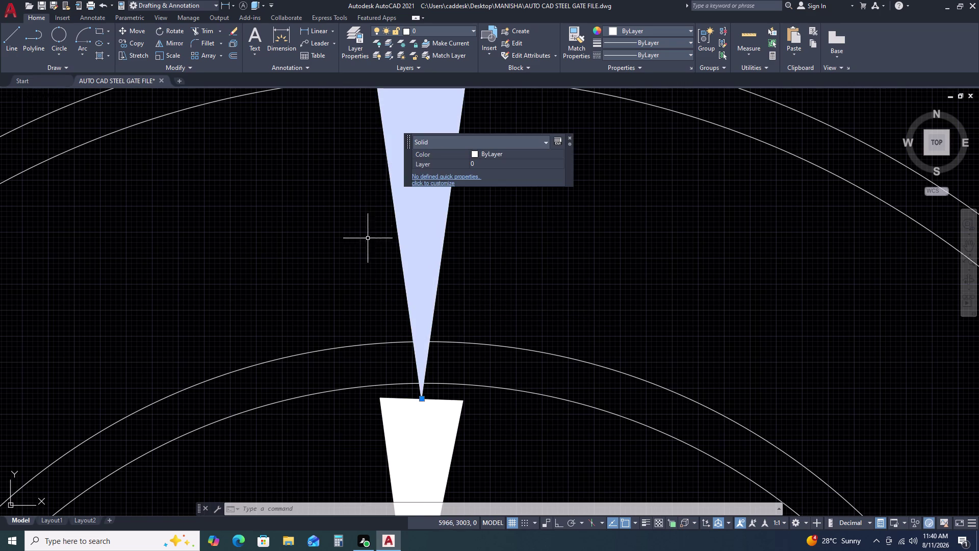
Move the upper arrowhead to a new spot, using its tip as base point.
key(m)
key(space)
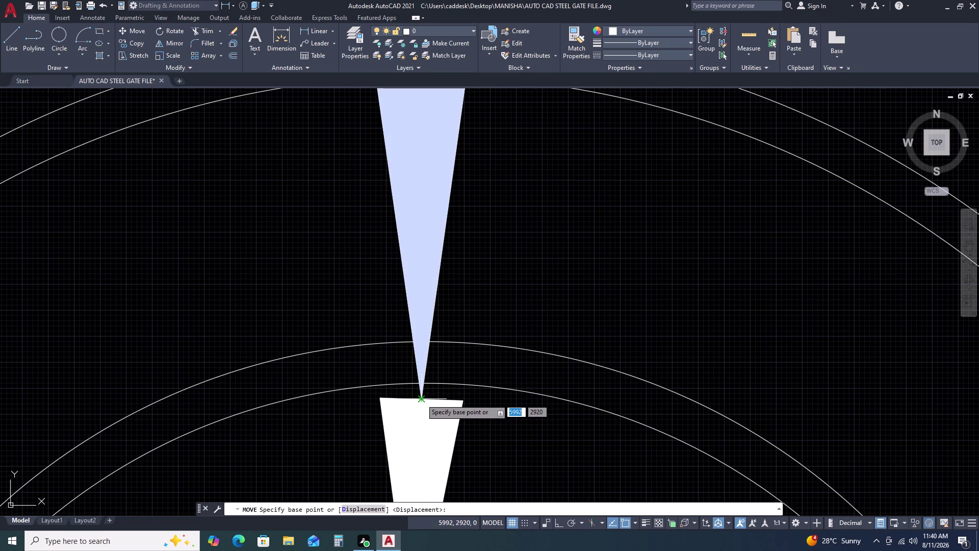
click(422, 399)
click(421, 380)
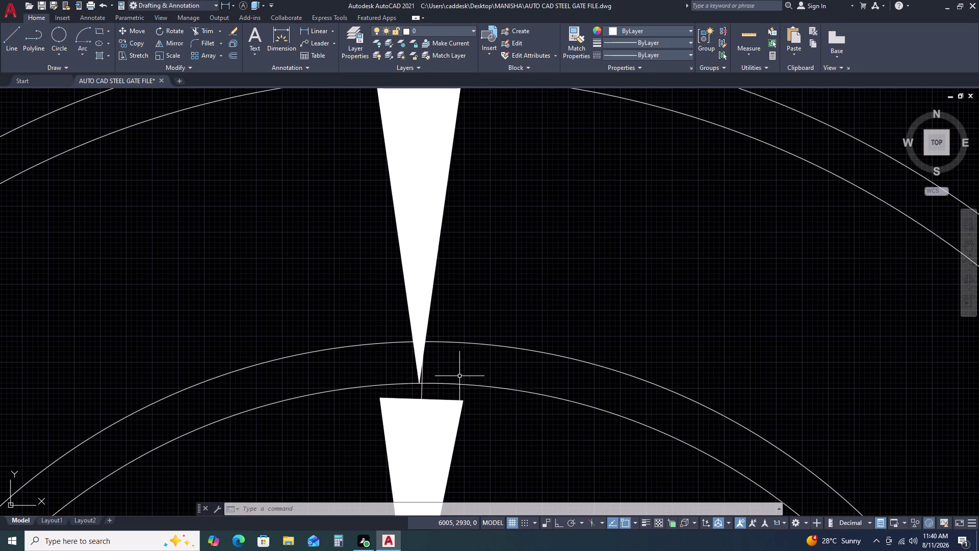
scroll(down, 3)
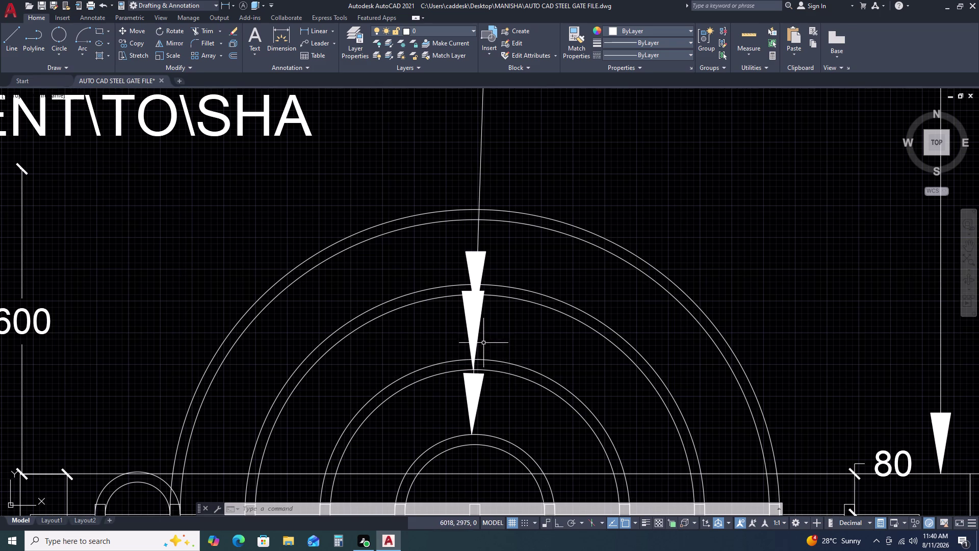
scroll(down, 3)
scroll(up, 3)
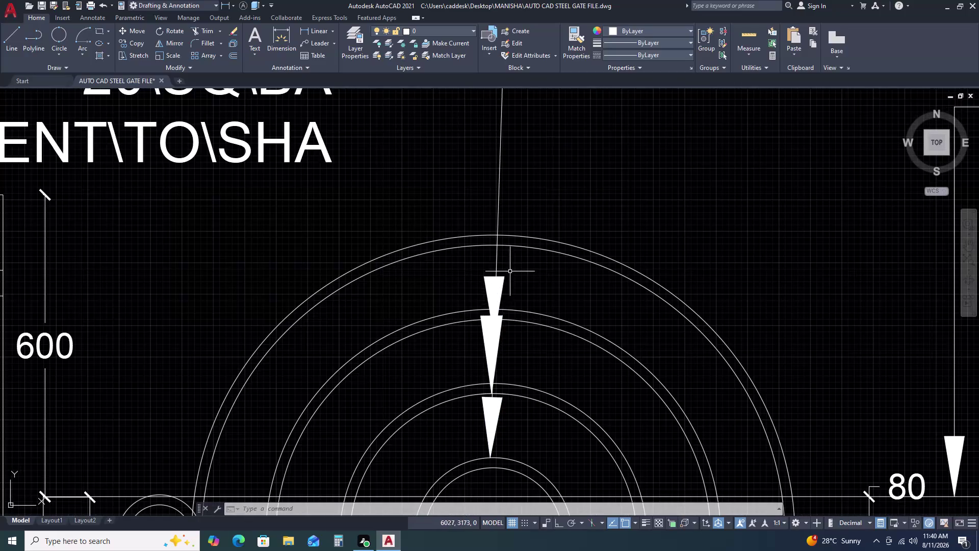
scroll(down, 3)
scroll(up, 3)
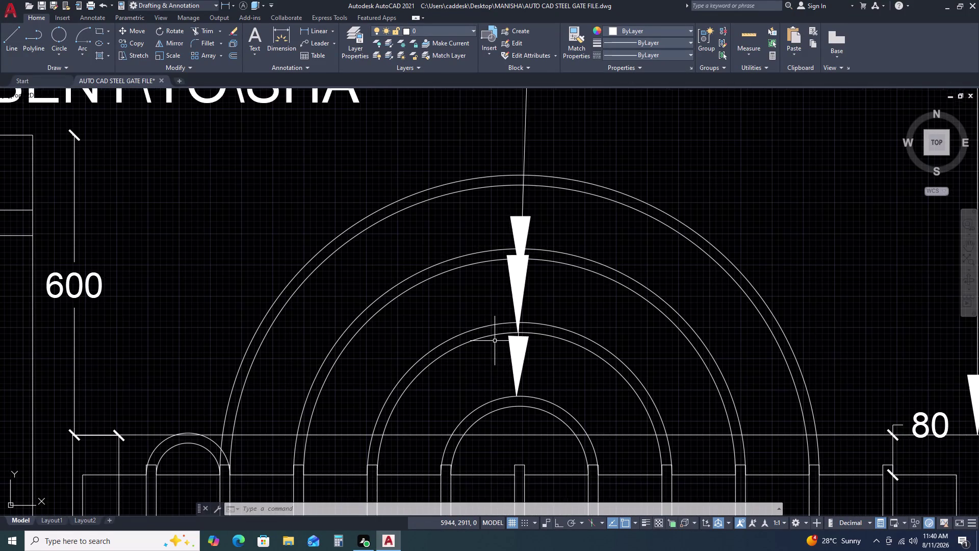
Undo the recent move, reshaping and earlier arrowhead edits.
key(ctrl+z)
key(ctrl+z)
key(ctrl+z)
key(ctrl+z)
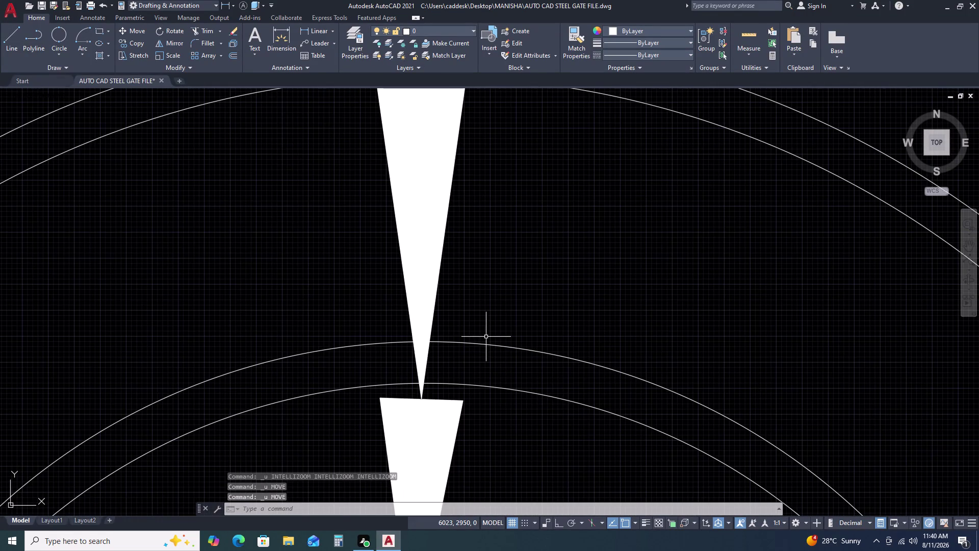
key(ctrl+z)
key(ctrl+z)
key(ctrl+z)
key(ctrl+z)
key(ctrl+z)
key(ctrl+z)
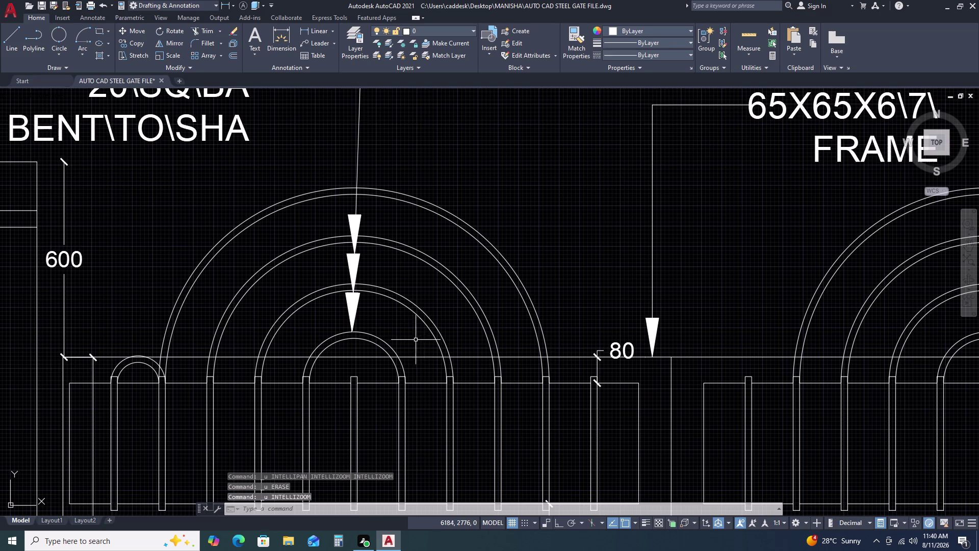
key(ctrl+z)
scroll(up, 3)
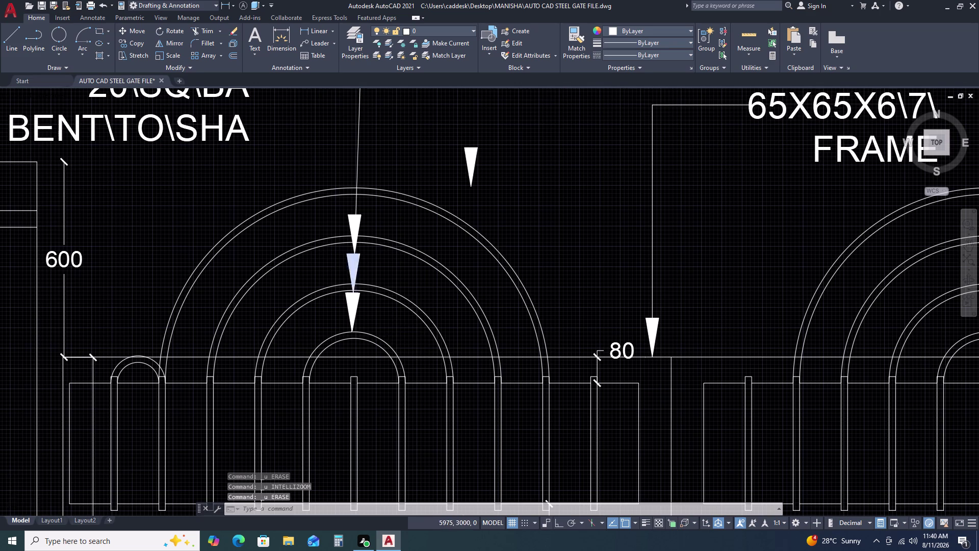
scroll(up, 3)
Erase the middle arrowhead and the top arrowhead on the leader.
click(330, 216)
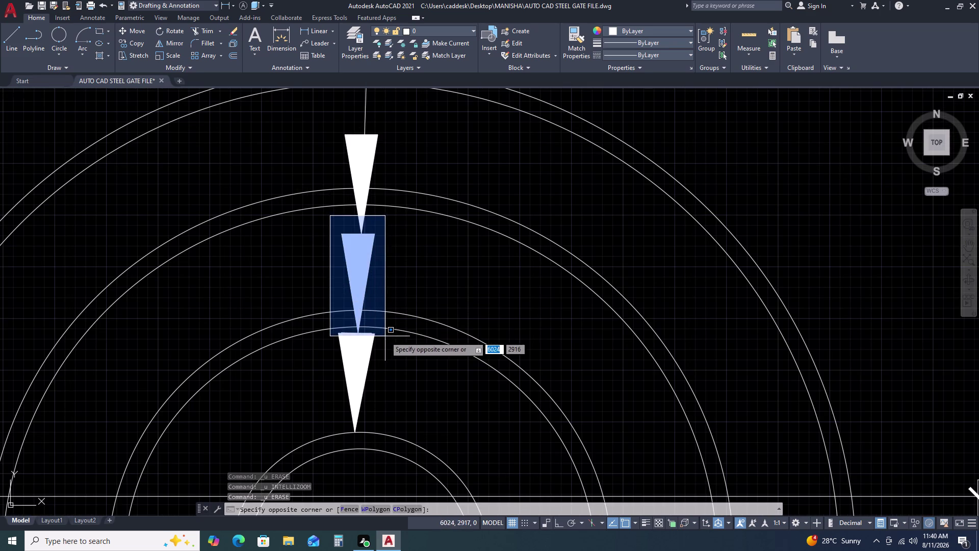
click(385, 336)
key(Delete)
click(310, 113)
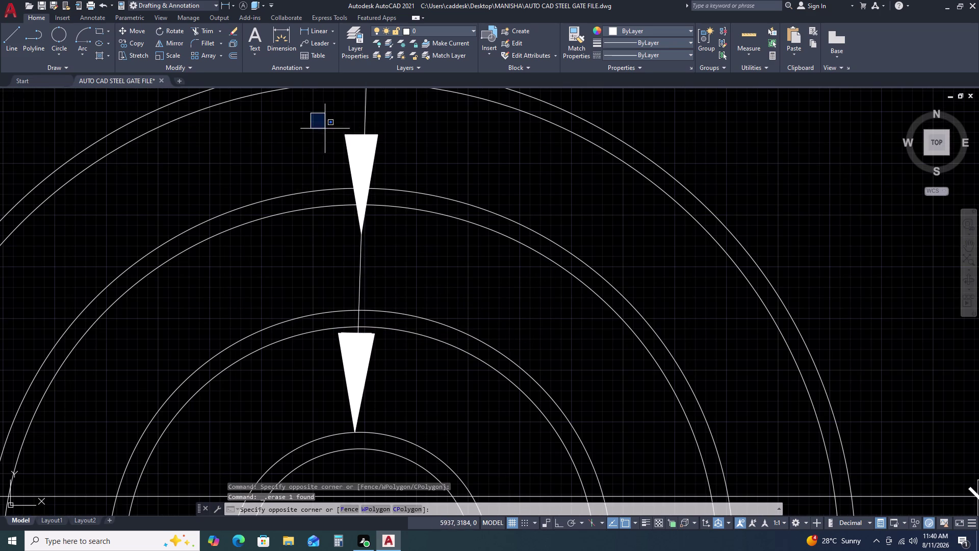
click(410, 247)
key(Delete)
scroll(down, 3)
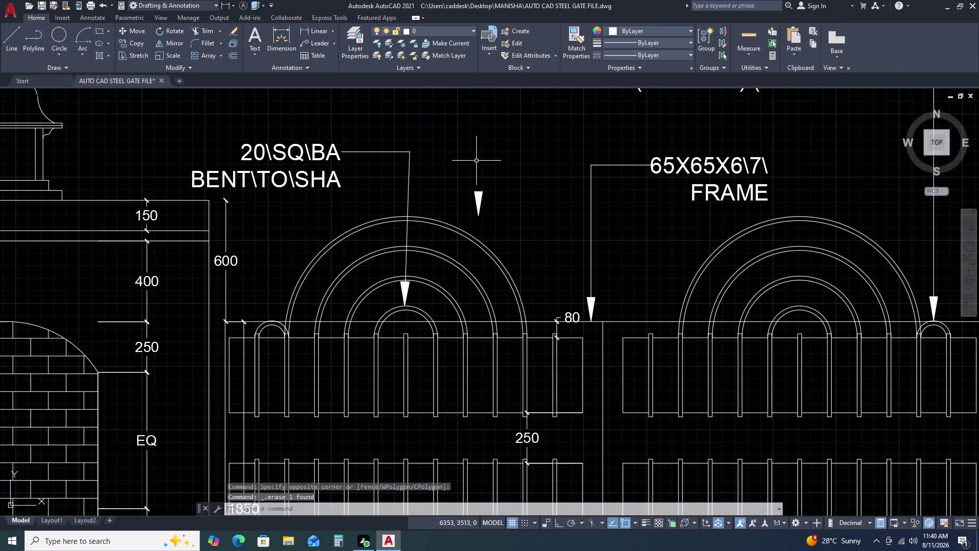
Erase the stray arrowhead above the arch and one more leftover piece.
click(468, 160)
click(507, 220)
key(Delete)
scroll(down, 3)
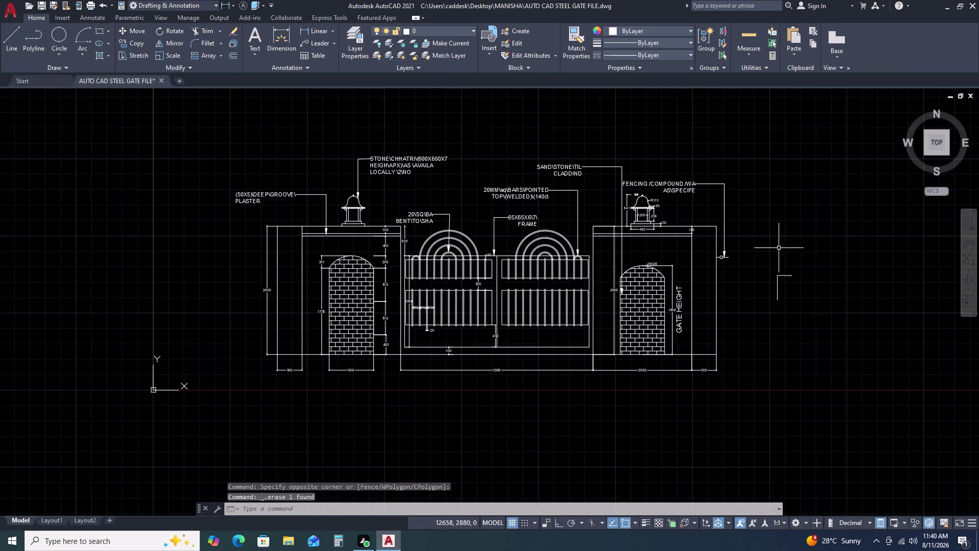
drag(810, 259, 805, 271)
click(773, 321)
key(Delete)
scroll(up, 3)
scroll(up, 3)
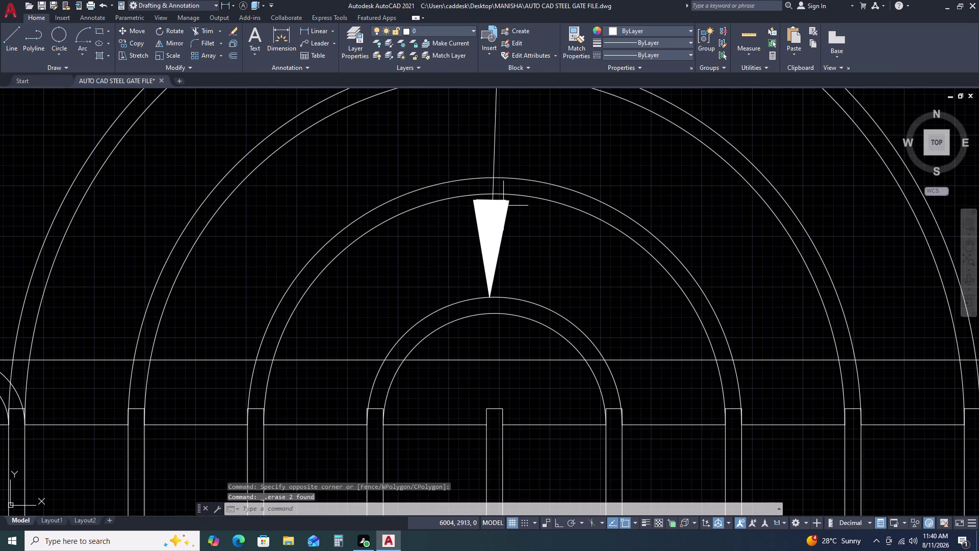
Erase a leftover arrowhead piece, then select the arch leader note and clear it.
click(504, 205)
key(Delete)
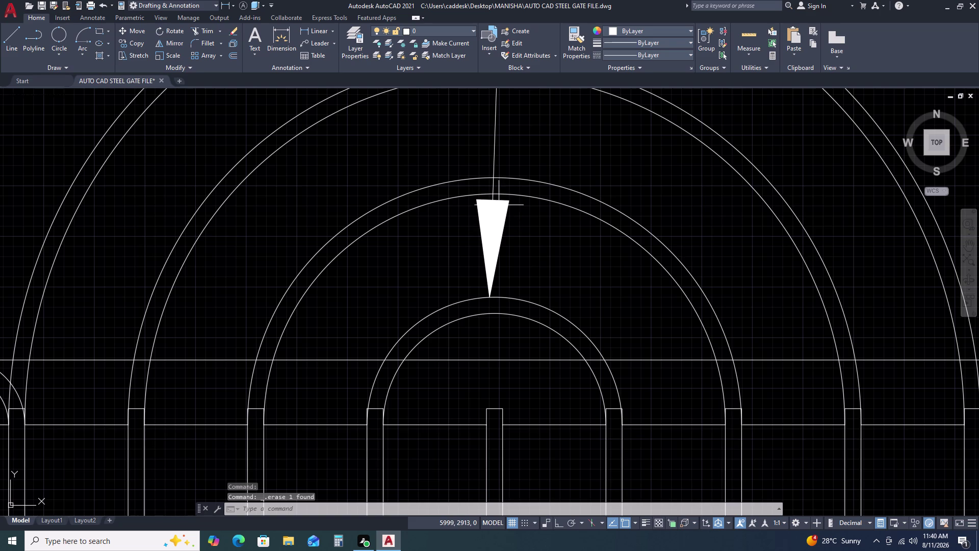
click(501, 205)
click(494, 216)
click(507, 209)
click(479, 222)
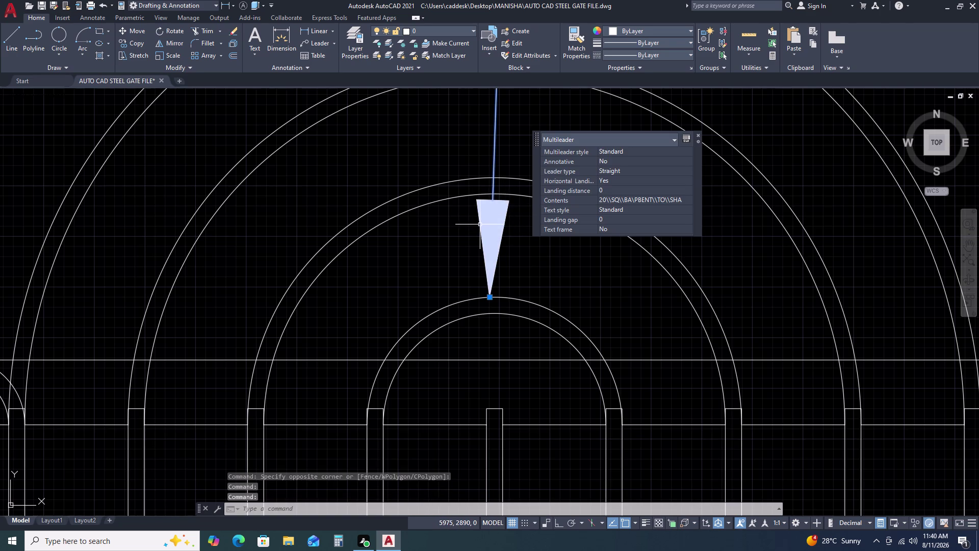
key(Escape)
key(Escape)
Reselect the arch multileader note and view its properties, showing arrowhead size 120.
scroll(up, 3)
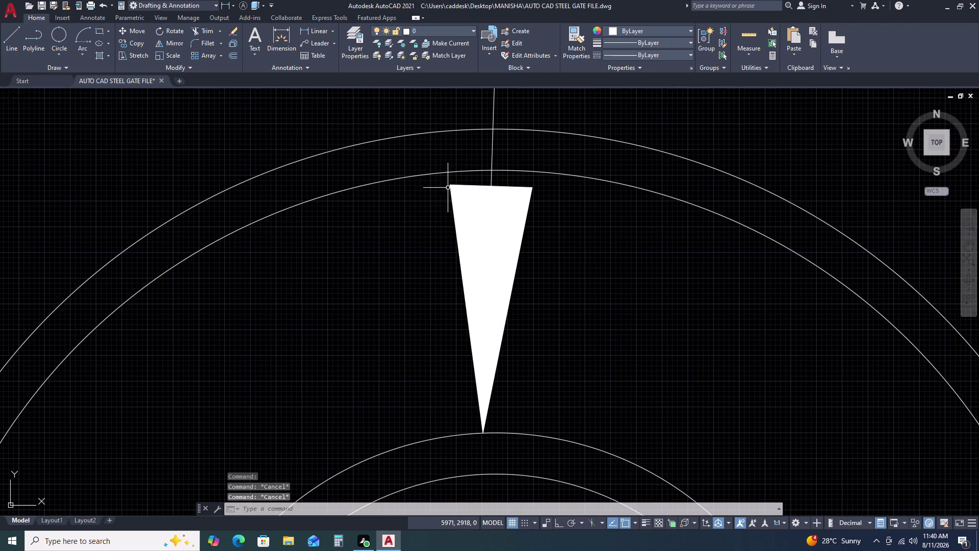
drag(433, 162, 433, 167)
click(573, 438)
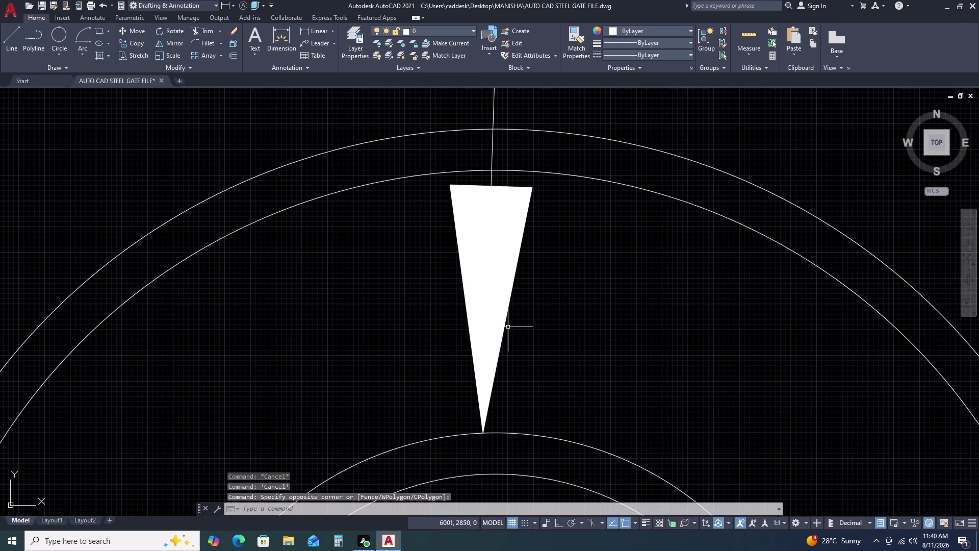
drag(507, 323, 500, 325)
click(473, 348)
click(462, 333)
key(Escape)
scroll(down, 3)
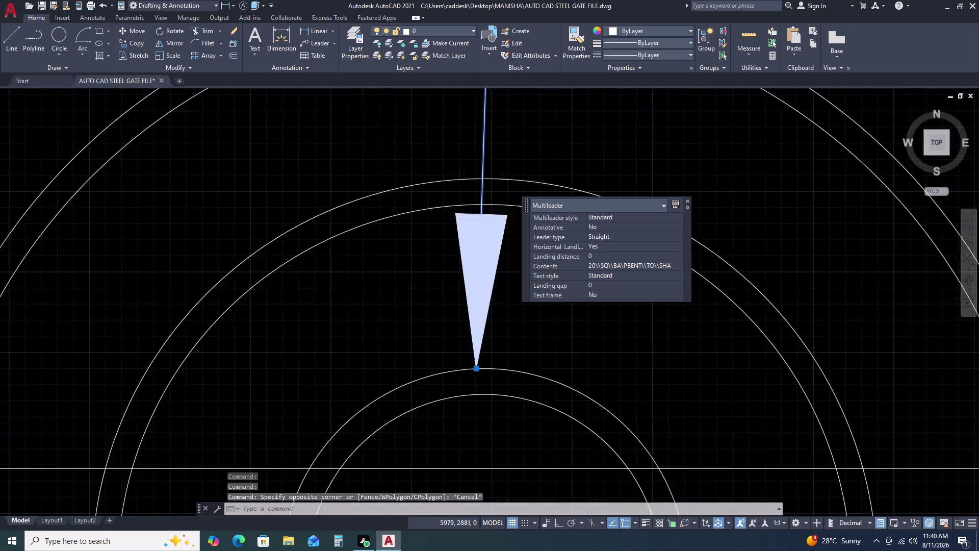
scroll(down, 3)
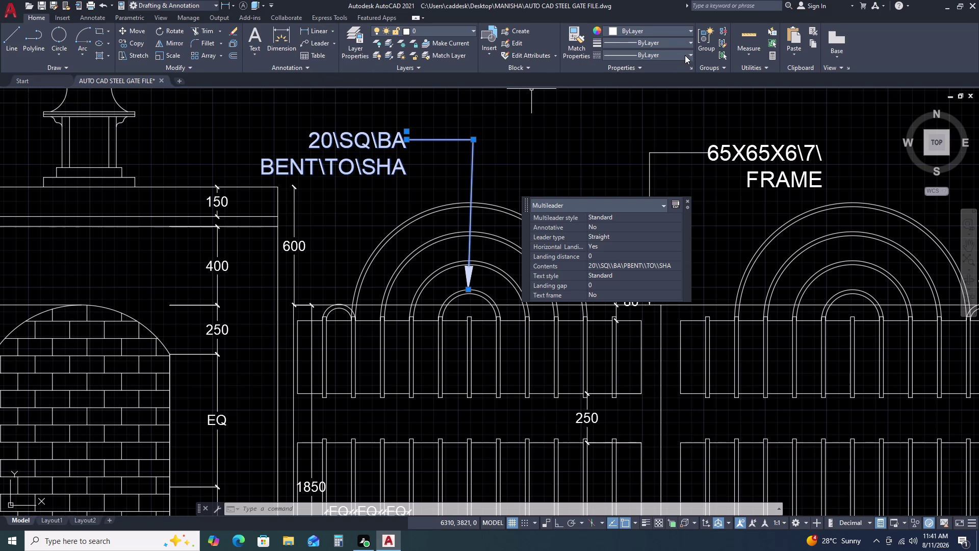
click(693, 67)
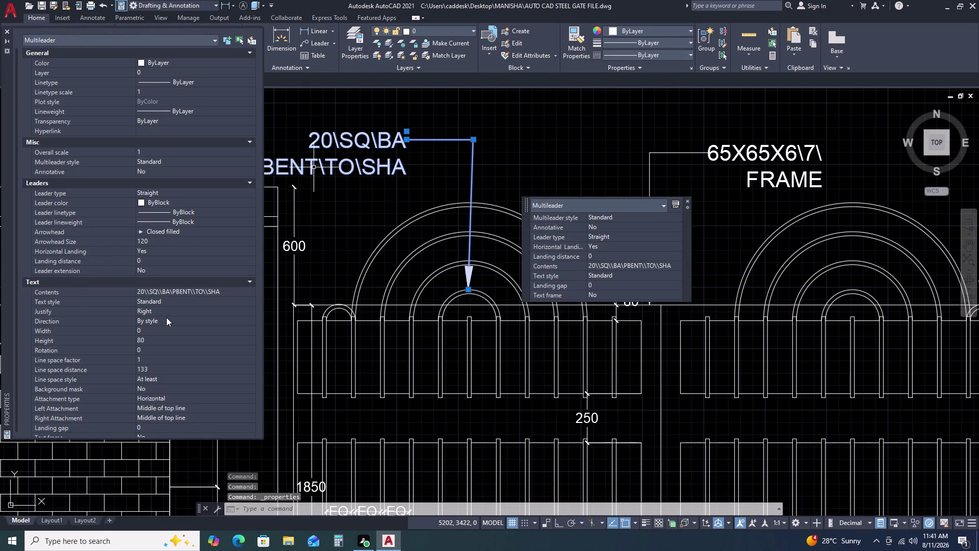
Enter an arrowhead size of 150 for the arch bar note.
click(177, 241)
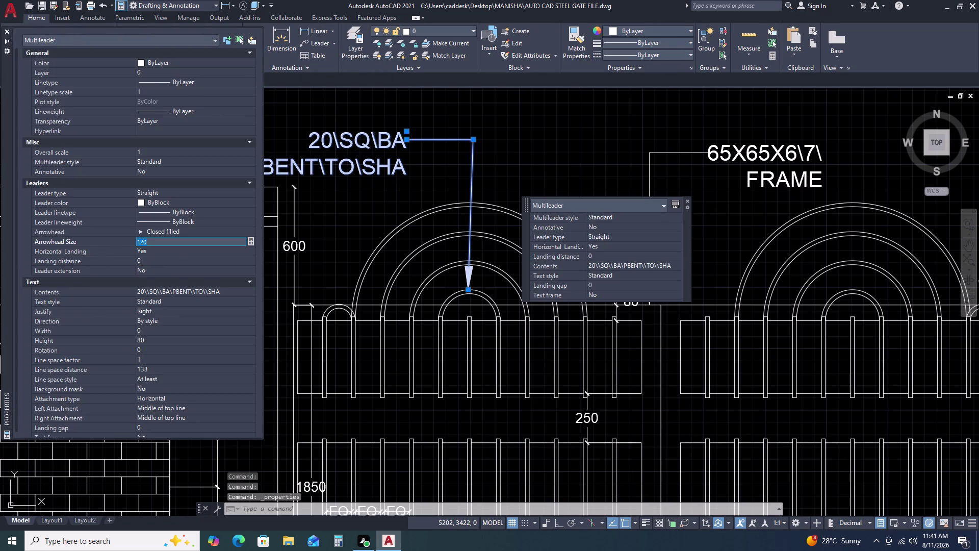
key(1)
key(5)
key(0)
key(Return)
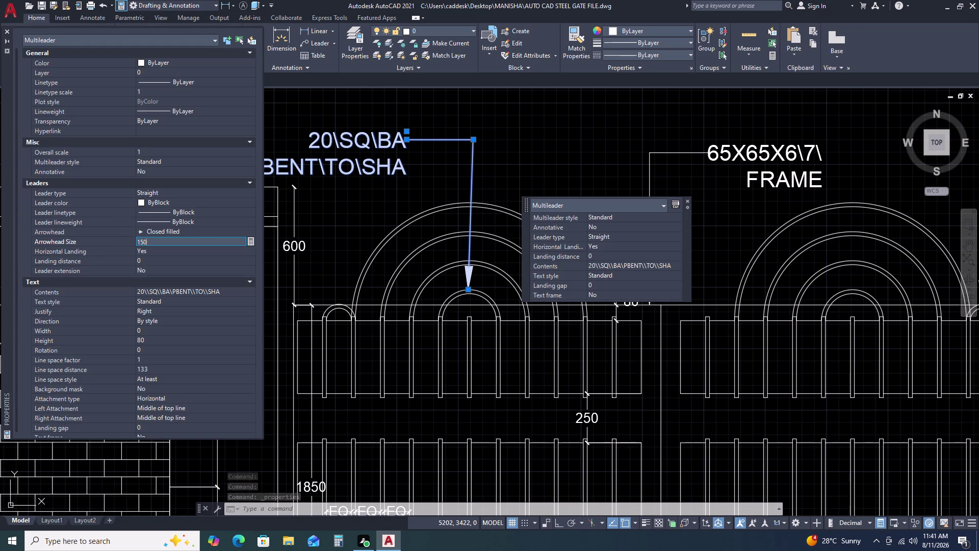
key(Escape)
key(Escape)
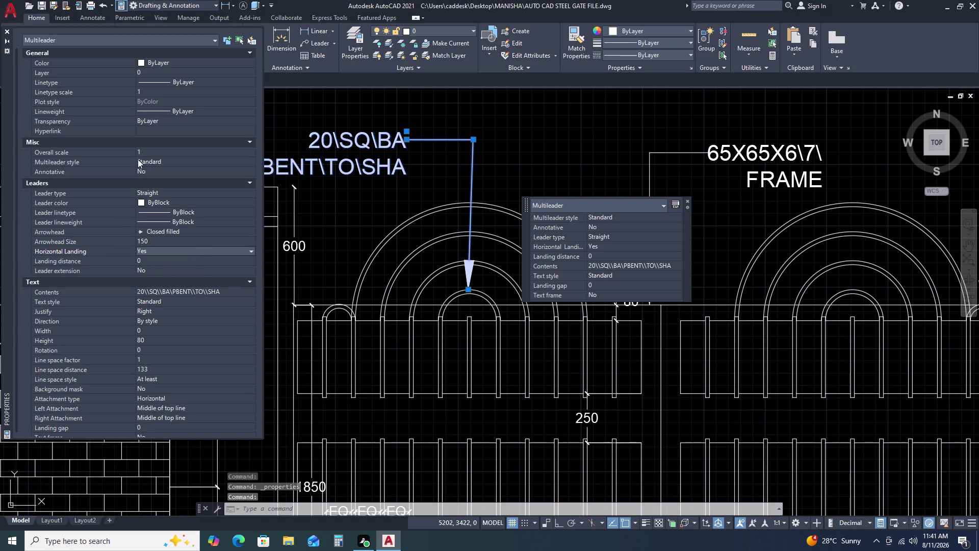
Correct the arrowhead size to 140, then close the Properties palette and deselect.
click(157, 240)
key(1)
key(4)
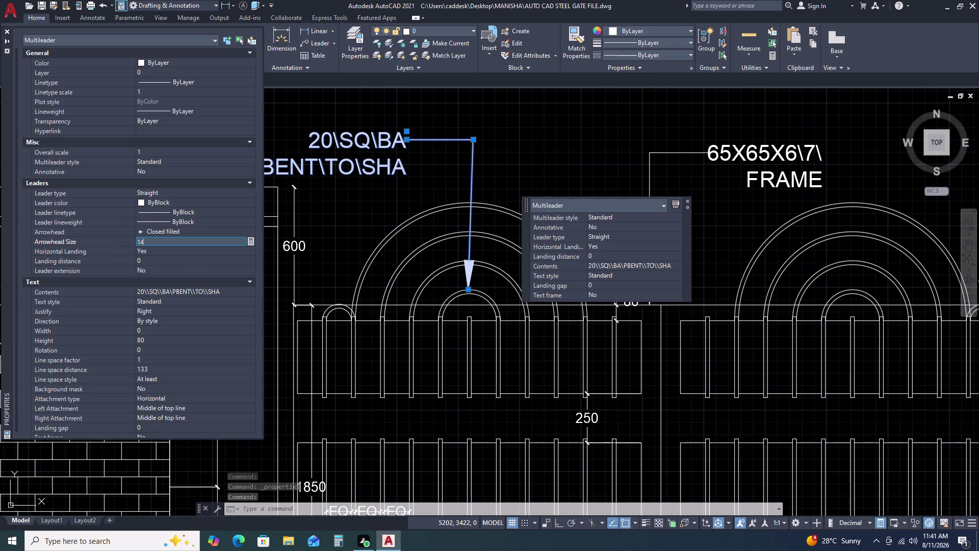
key(0)
key(Return)
key(Escape)
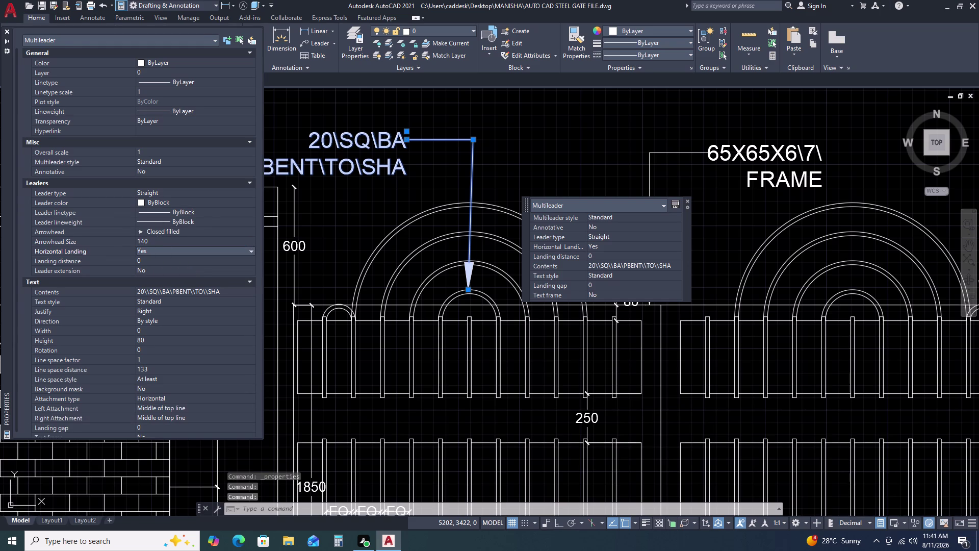
click(5, 33)
key(Escape)
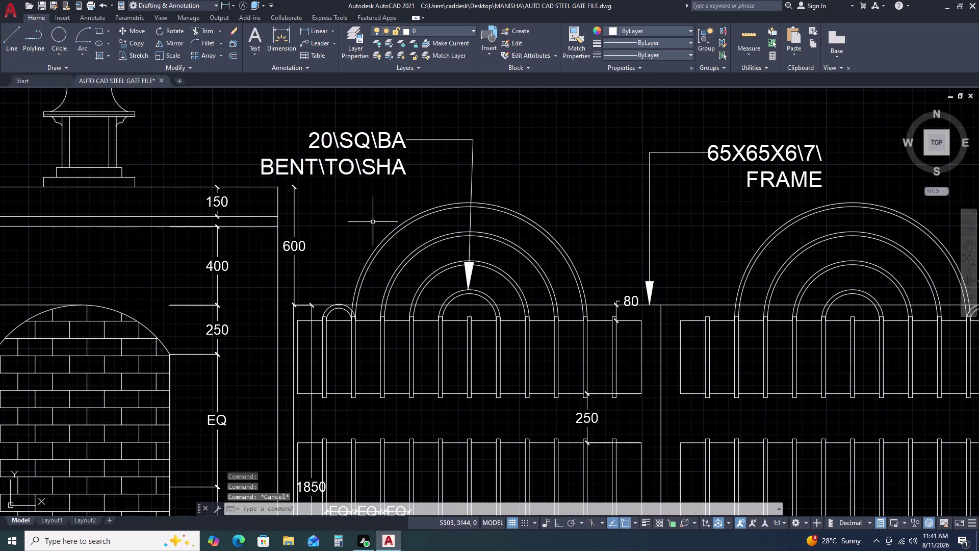
scroll(down, 3)
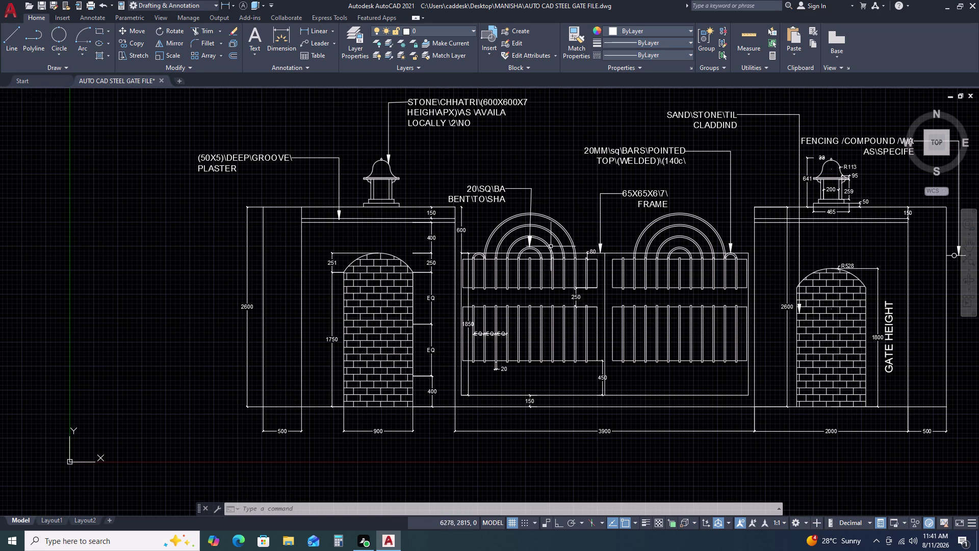
Center the gate arches in view and select the bent bar note.
scroll(up, 3)
middle_drag(498, 216, 527, 225)
scroll(down, 3)
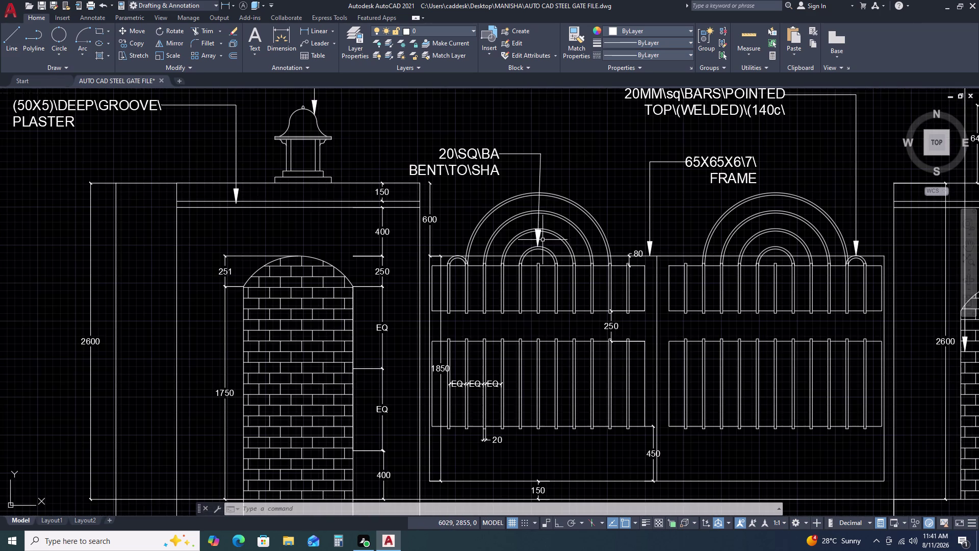
scroll(up, 3)
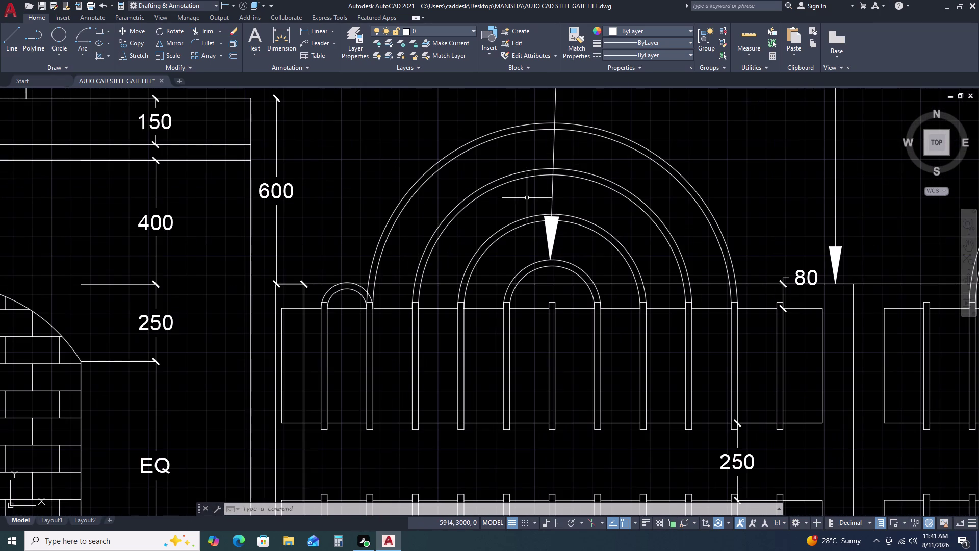
click(527, 198)
double_click(571, 262)
click(574, 187)
click(525, 196)
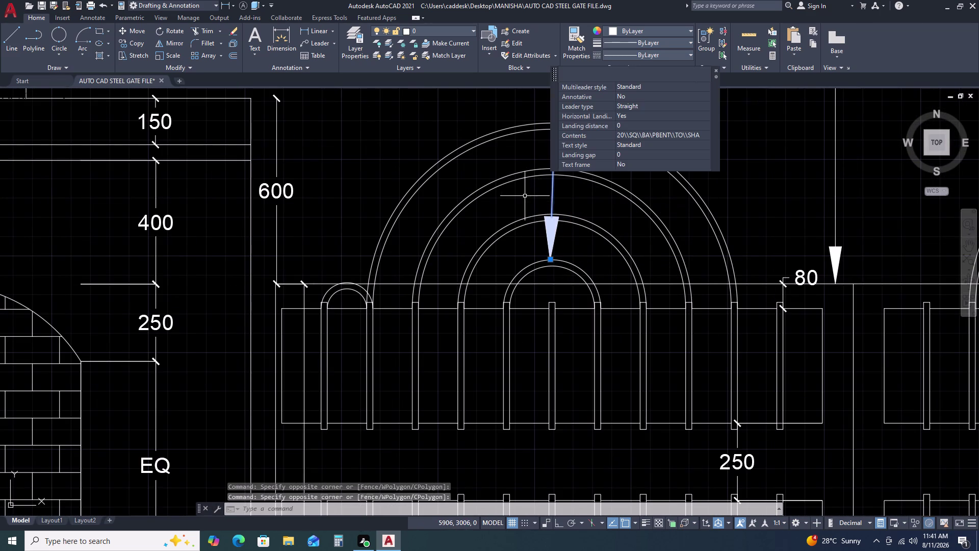
Copy the note from its arrow tip onto the middle and outer arch rings.
key(c)
key(o)
key(space)
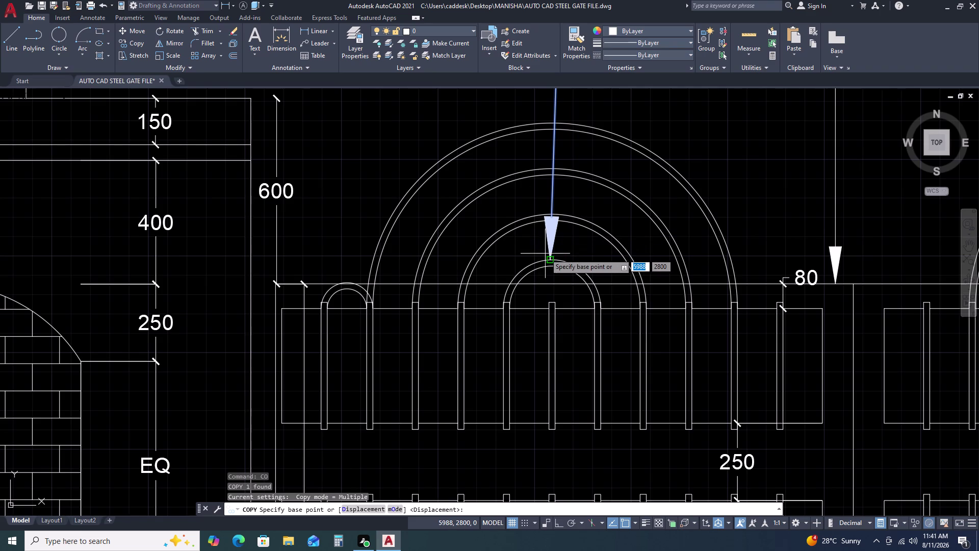
click(549, 259)
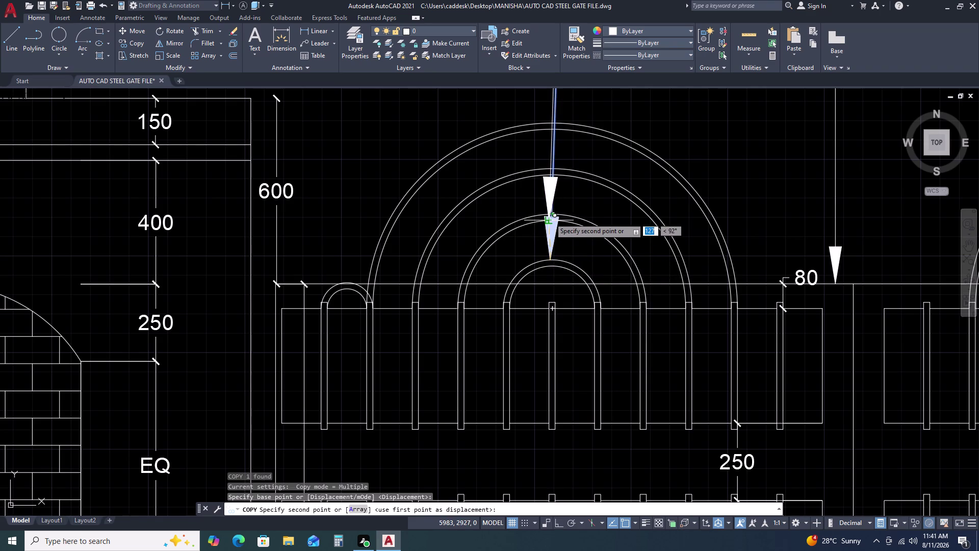
click(553, 216)
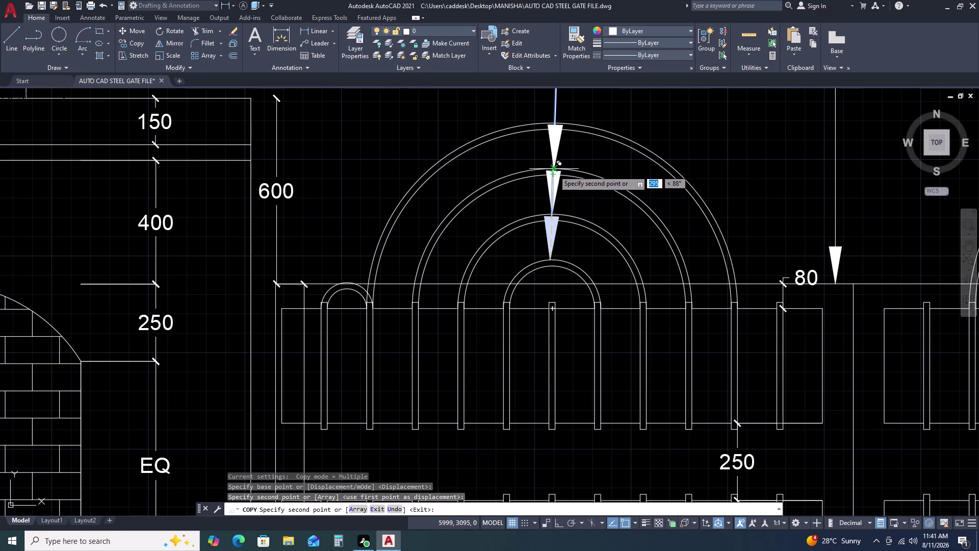
click(554, 170)
key(Escape)
scroll(down, 3)
Explode the two copied bent bar notes with X.
scroll(up, 3)
middle_drag(628, 148, 632, 160)
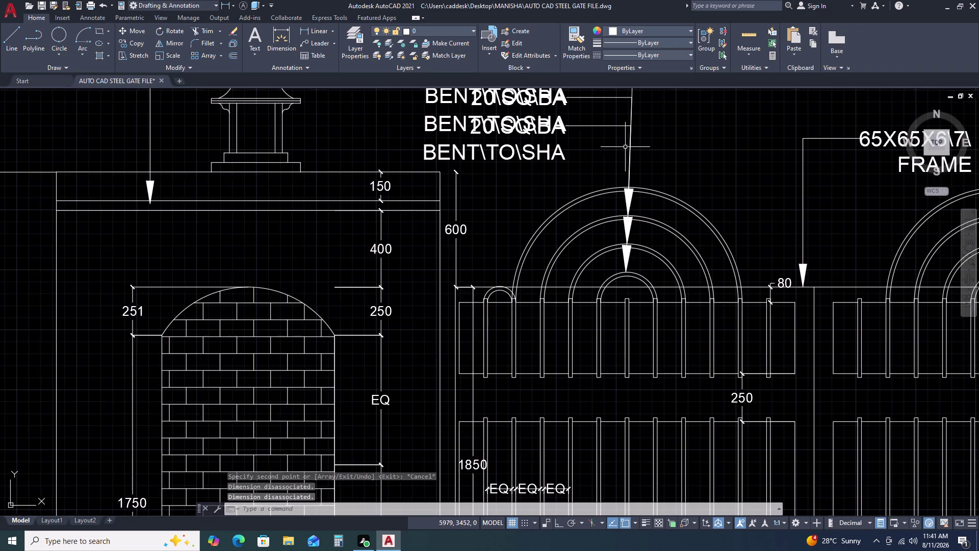
middle_drag(632, 160, 615, 252)
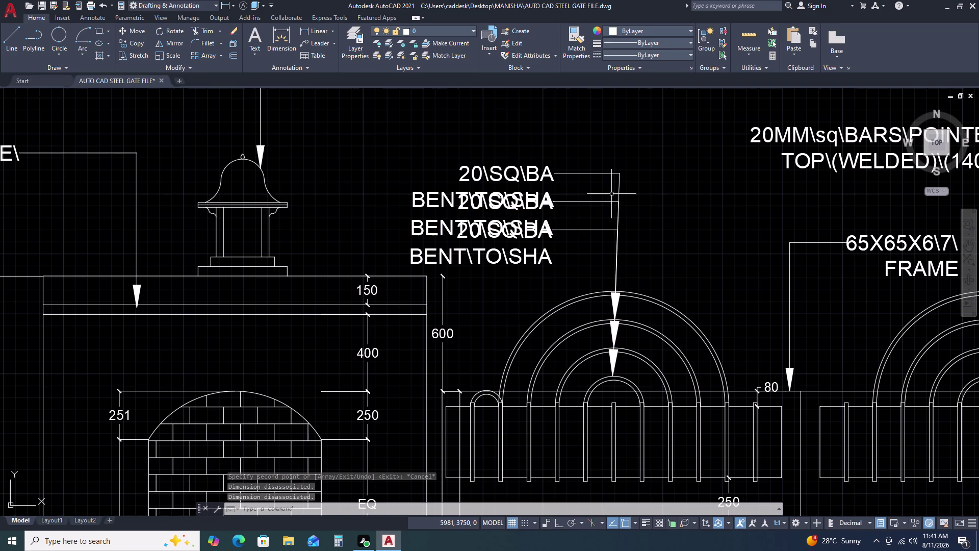
click(600, 210)
click(589, 162)
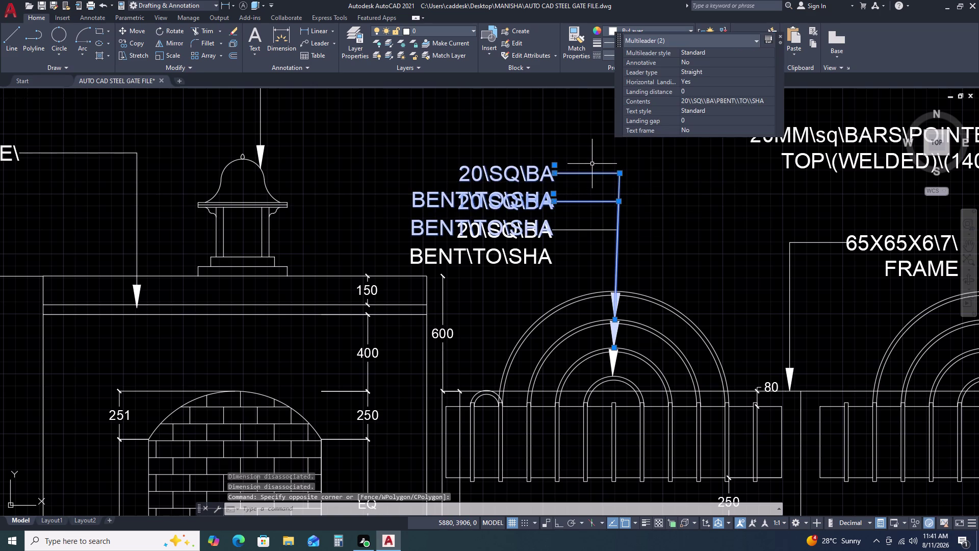
text(X)
key(space)
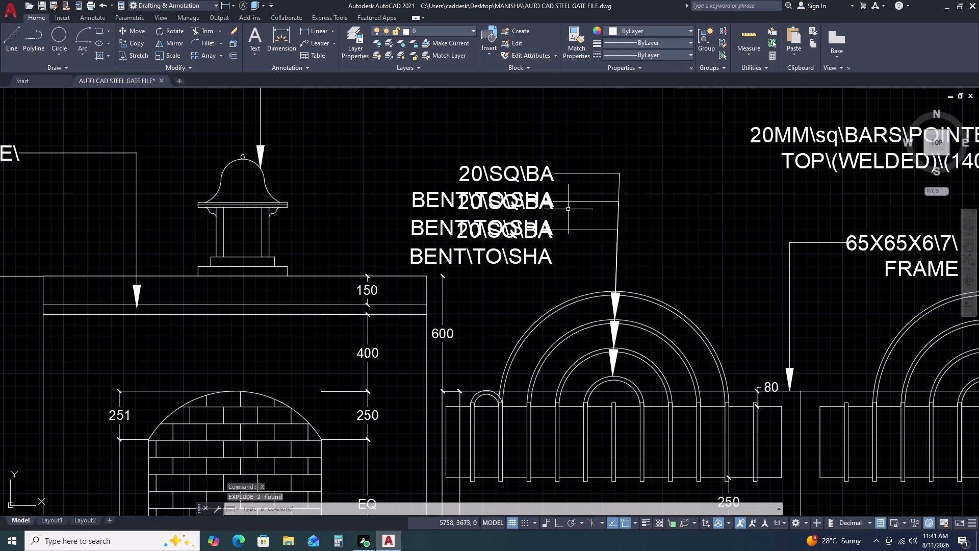
Delete the two duplicate leader lines from the exploded copies.
click(569, 209)
double_click(553, 163)
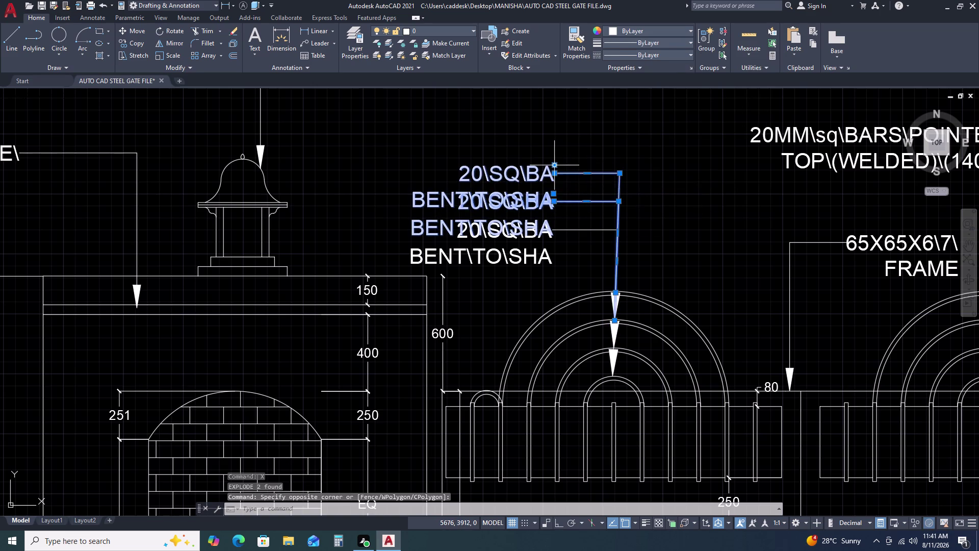
key(Escape)
click(583, 244)
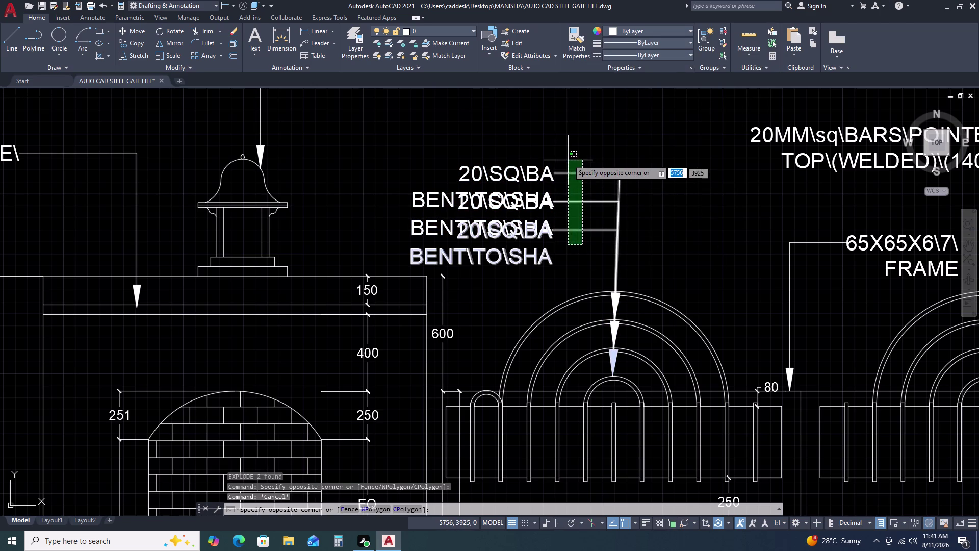
click(568, 159)
key(Escape)
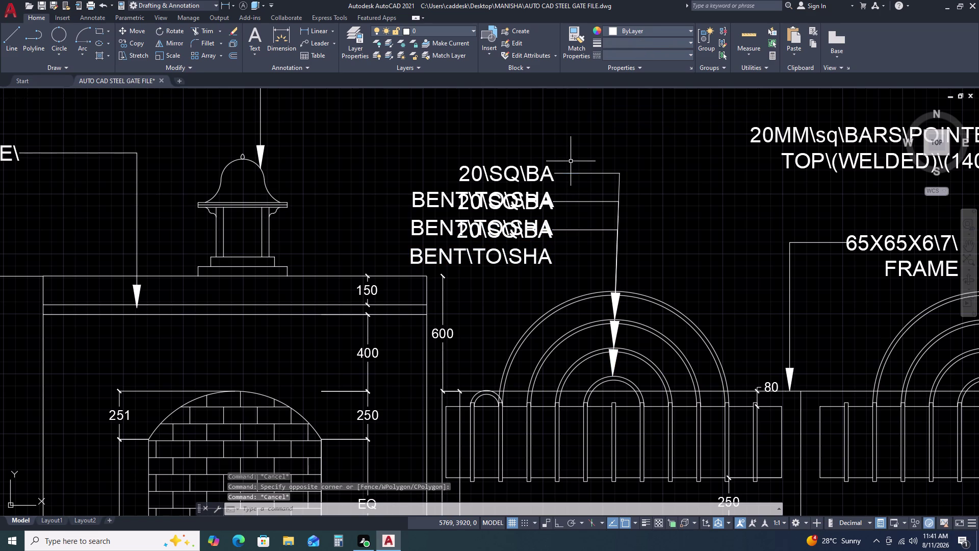
click(578, 209)
click(572, 169)
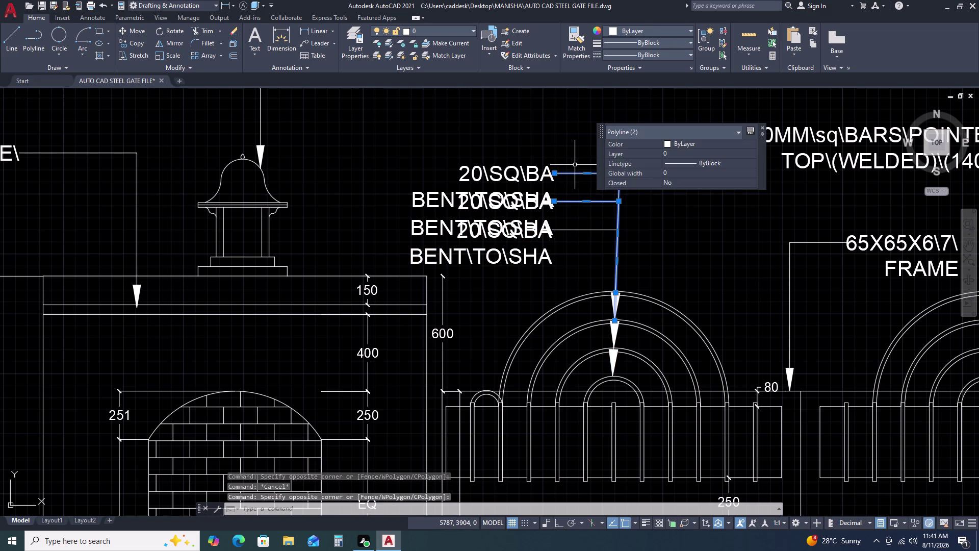
key(Delete)
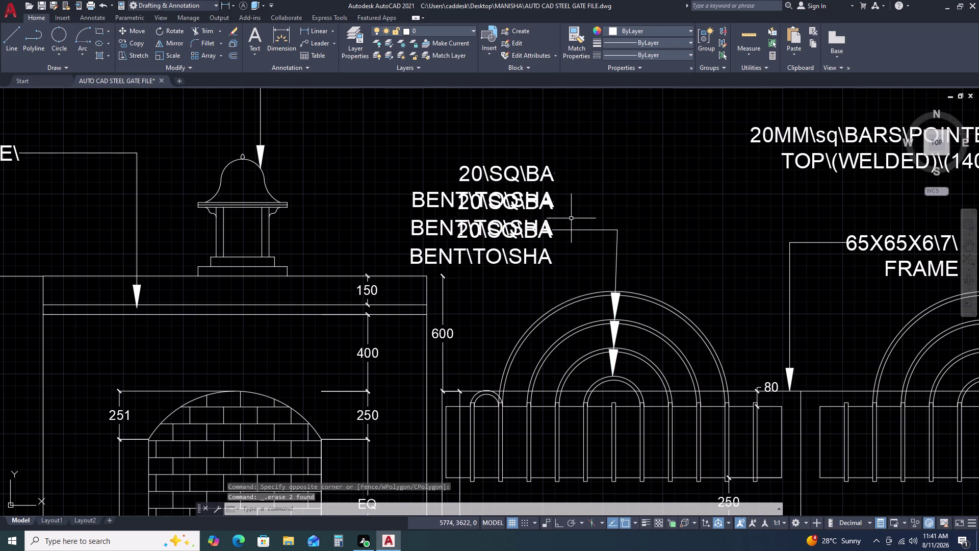
Delete the two duplicate bent bar labels.
click(554, 205)
key(Delete)
click(545, 201)
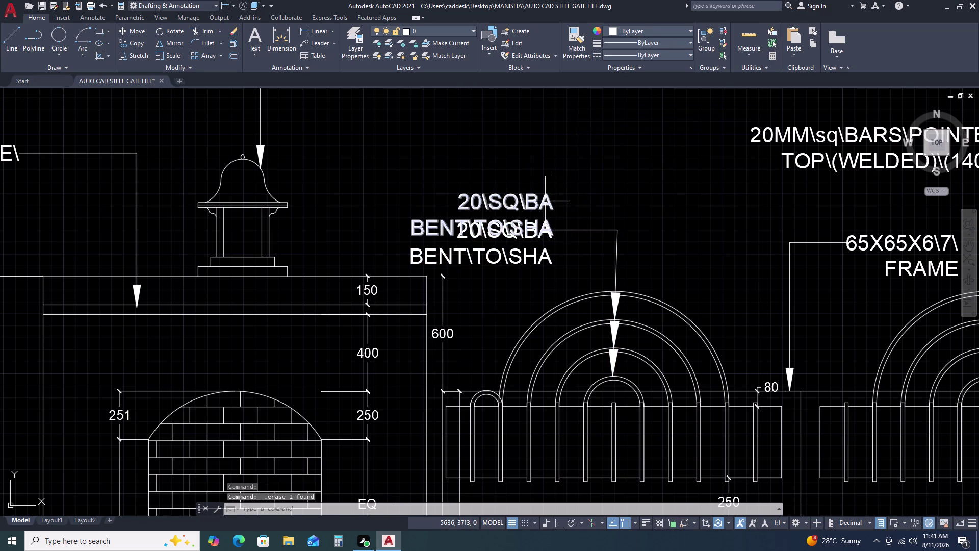
key(Delete)
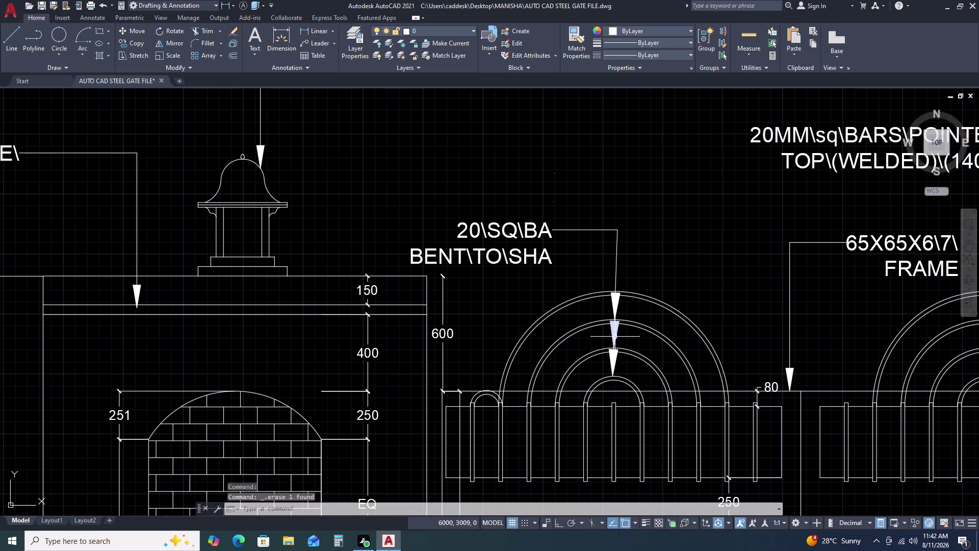
scroll(up, 3)
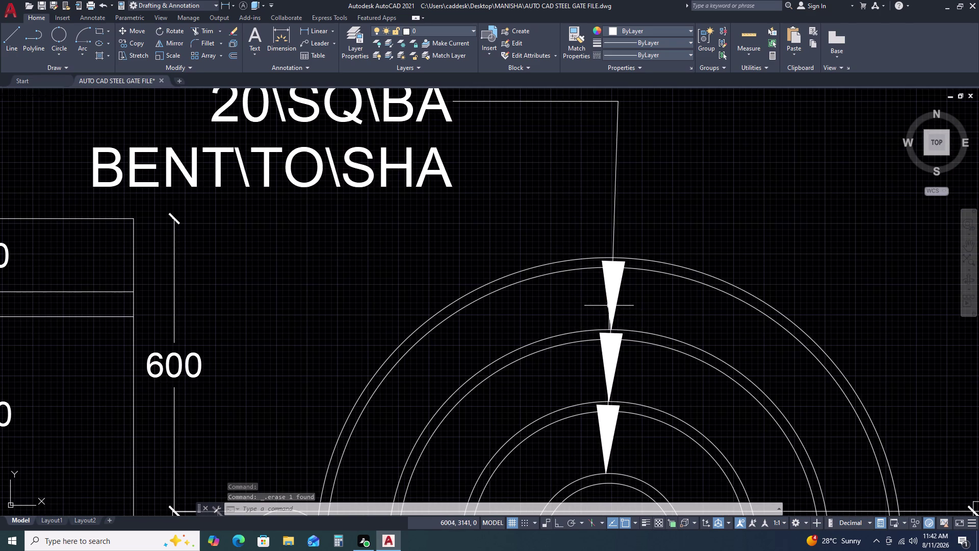
scroll(up, 3)
click(571, 149)
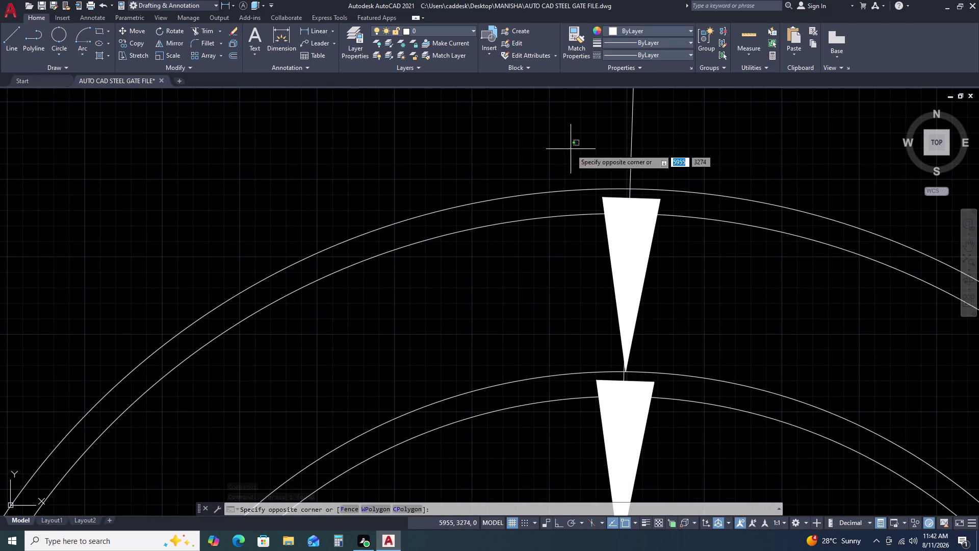
click(698, 380)
scroll(down, 3)
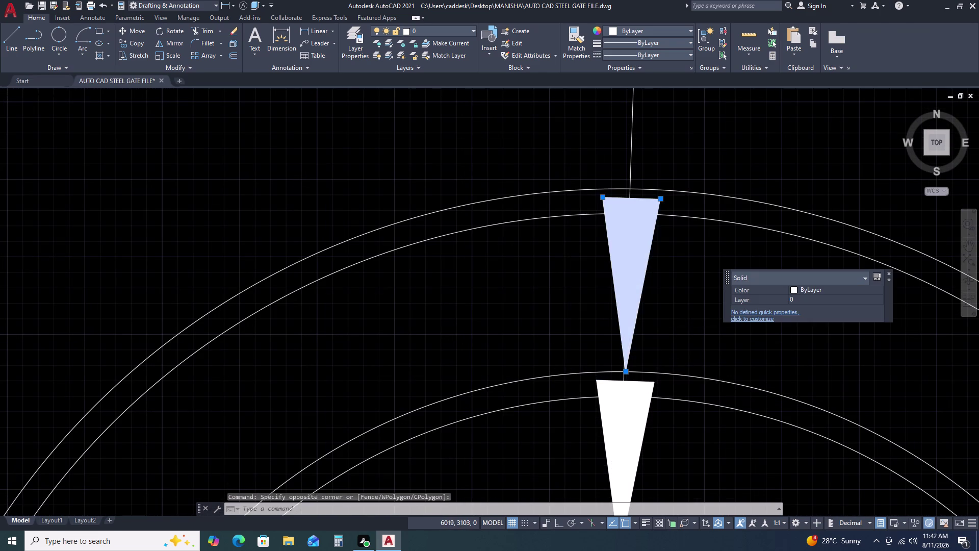
text(M)
key(space)
scroll(up, 3)
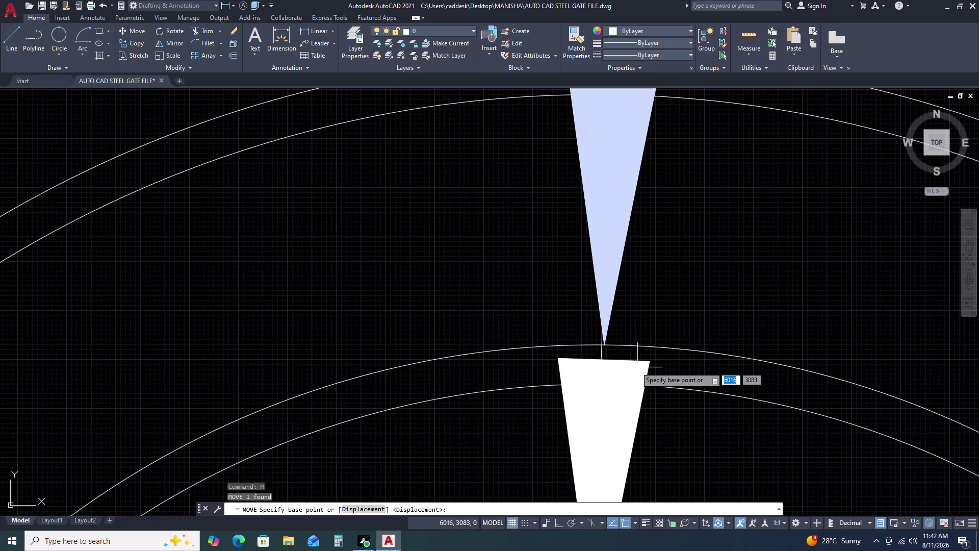
click(606, 344)
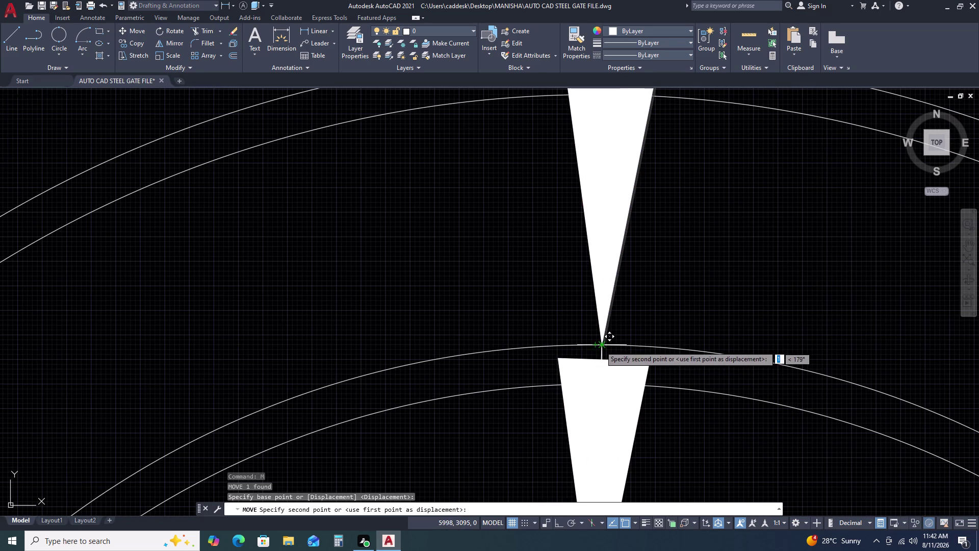
double_click(600, 345)
scroll(down, 3)
key(Escape)
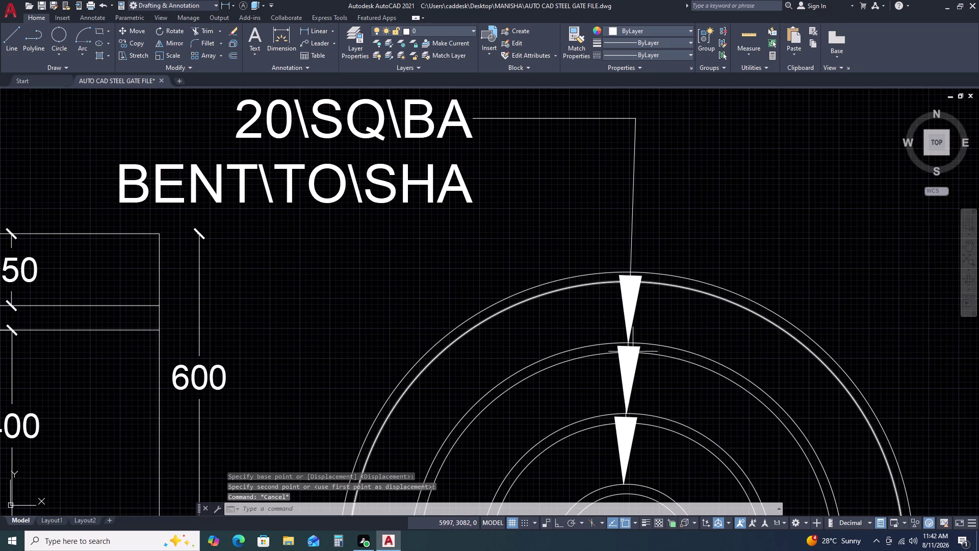
middle_drag(695, 382, 613, 233)
scroll(up, 3)
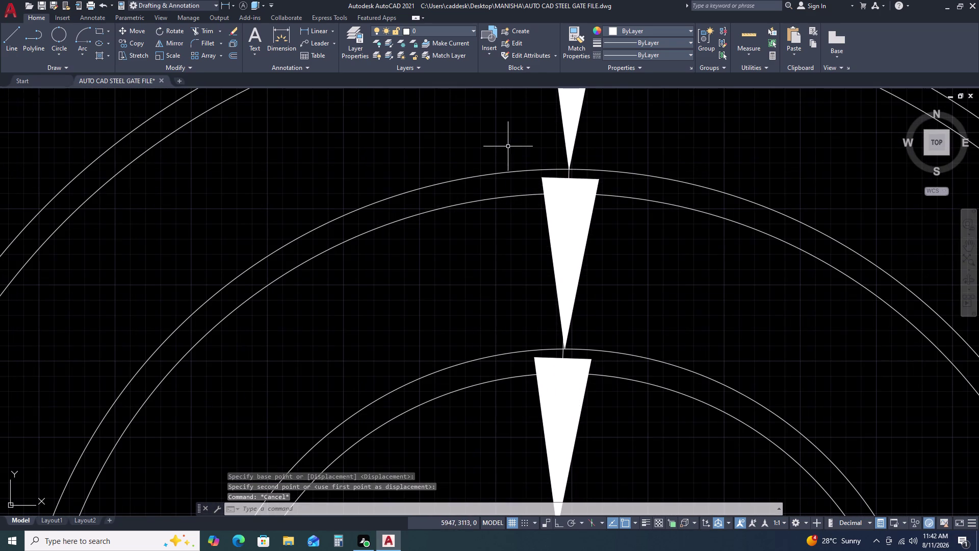
click(511, 143)
click(622, 365)
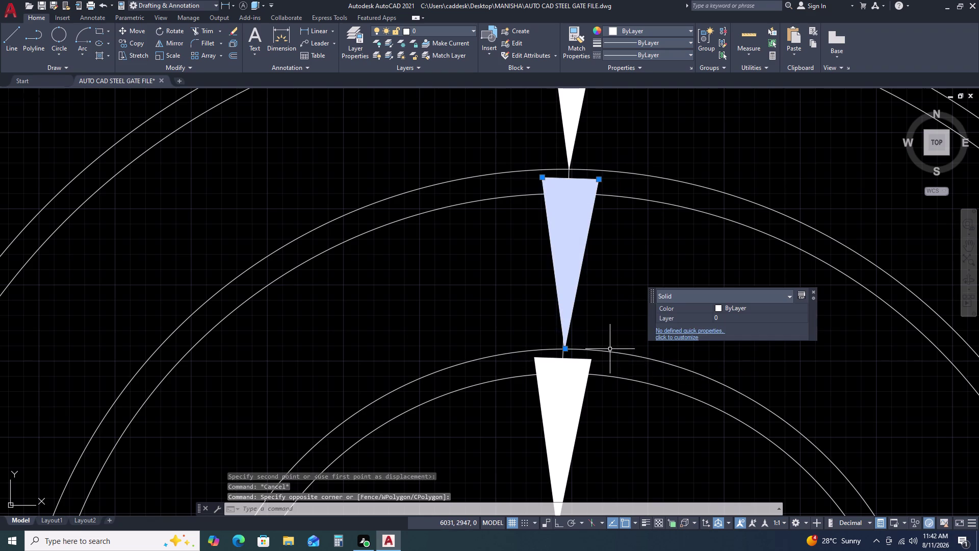
text(M)
key(space)
scroll(up, 3)
click(537, 337)
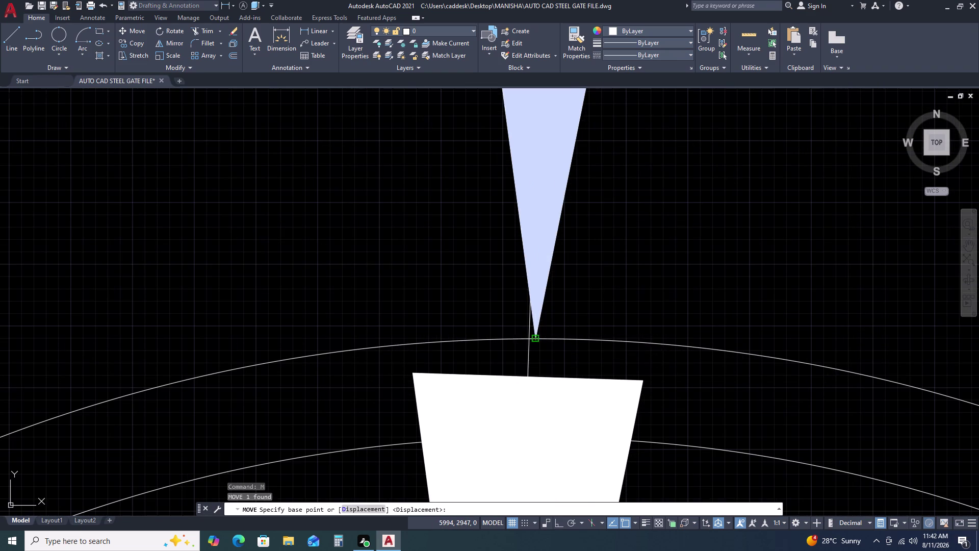
click(529, 339)
key(Escape)
scroll(down, 3)
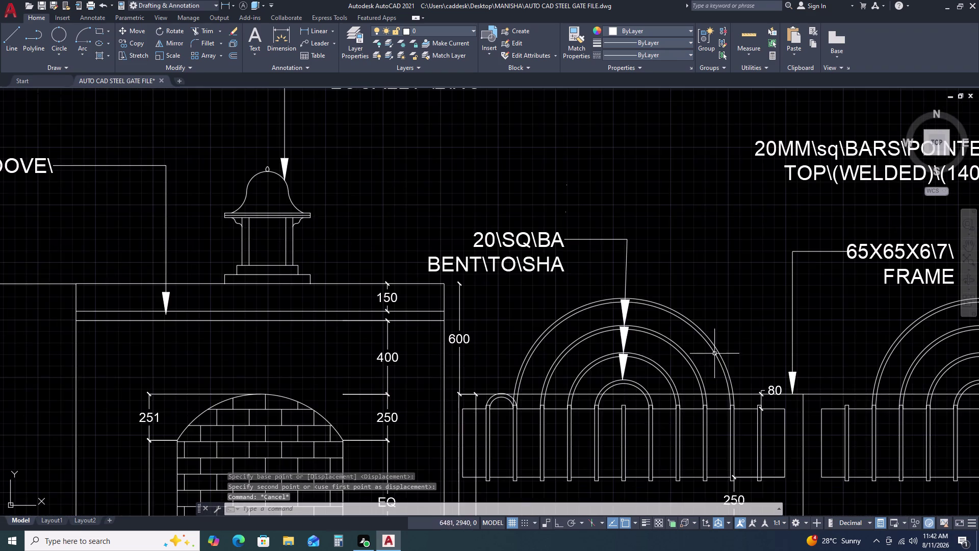
middle_drag(693, 345, 584, 337)
middle_click(560, 336)
scroll(up, 3)
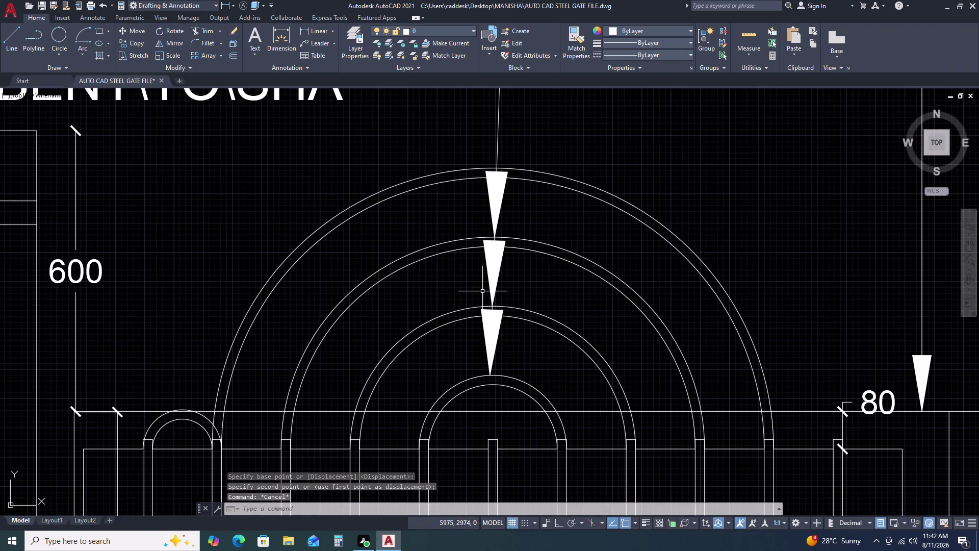
click(473, 231)
click(527, 323)
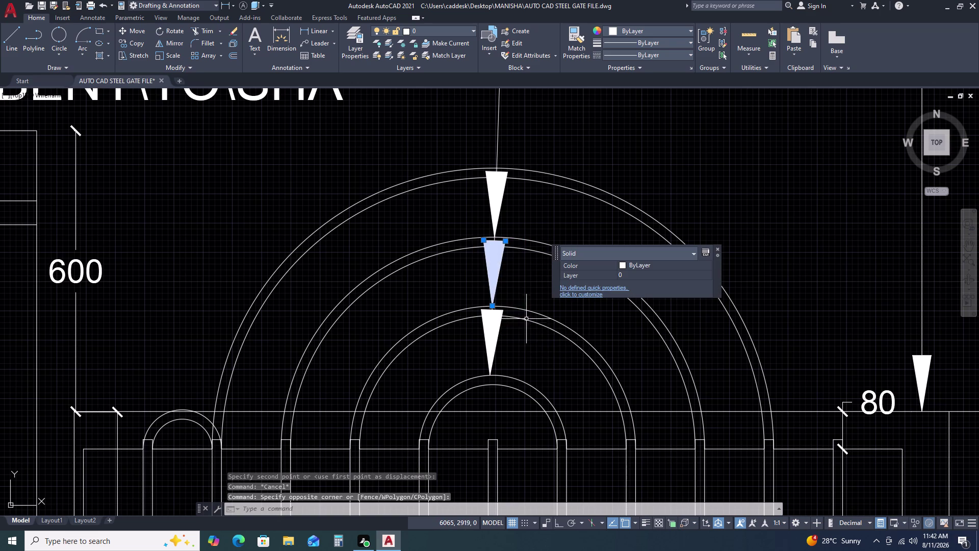
key(m)
key(space)
scroll(up, 3)
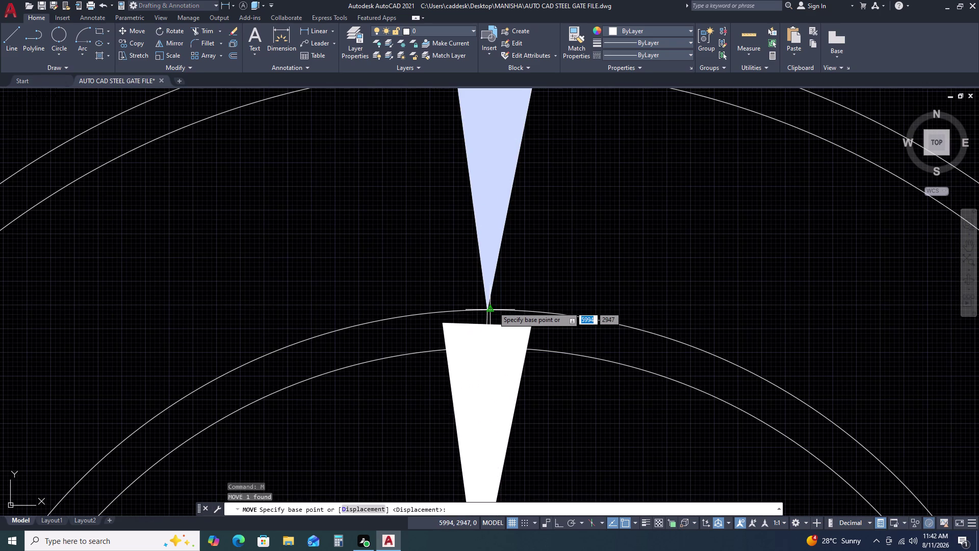
click(490, 312)
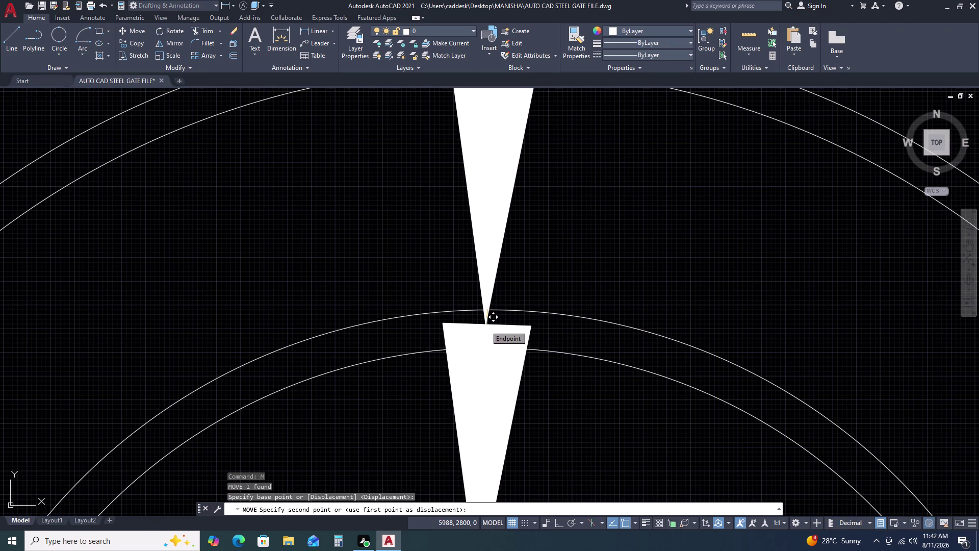
click(486, 326)
key(Escape)
scroll(down, 3)
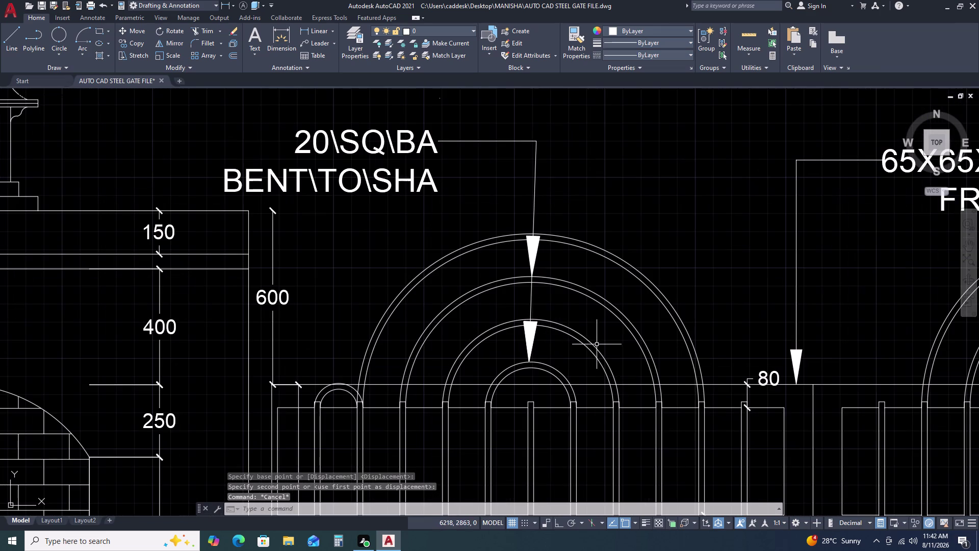
key(ctrl+z)
key(ctrl+z)
scroll(down, 3)
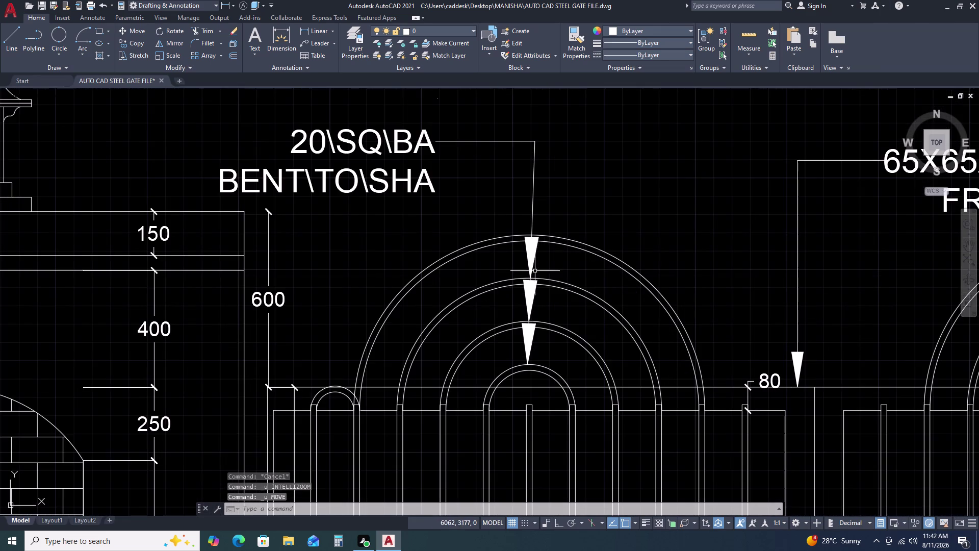
scroll(up, 3)
drag(615, 313, 607, 314)
click(529, 319)
key(Escape)
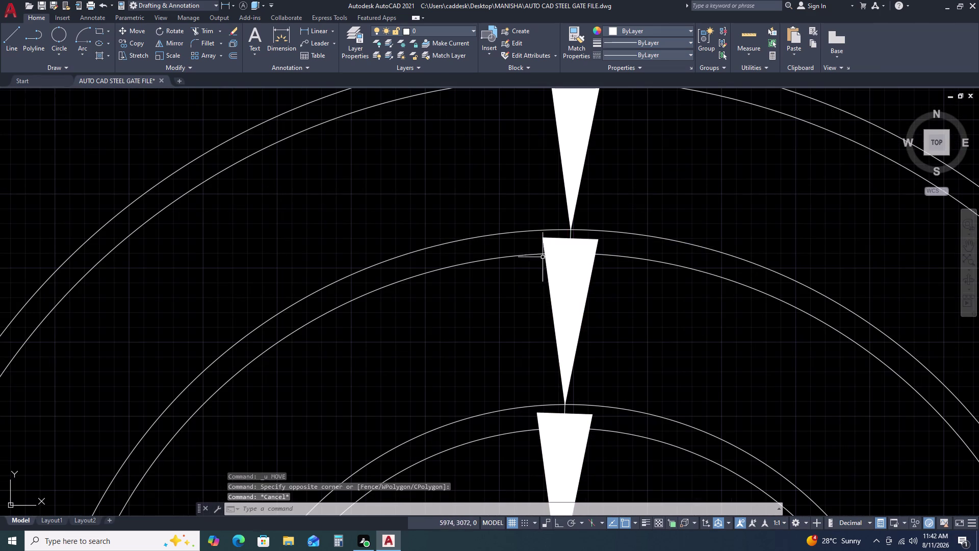
Move the middle arrowhead down onto the arch line.
drag(521, 215, 522, 221)
click(628, 415)
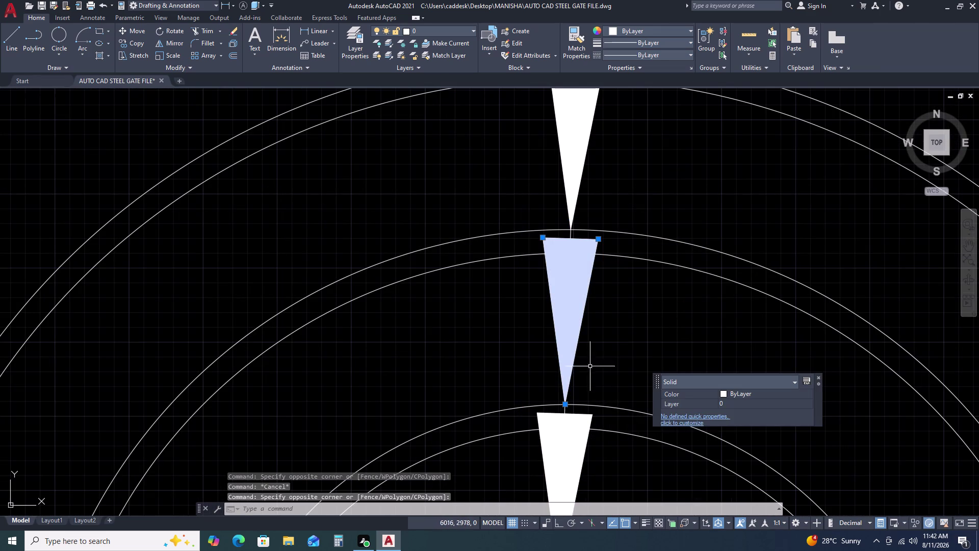
text(M)
key(space)
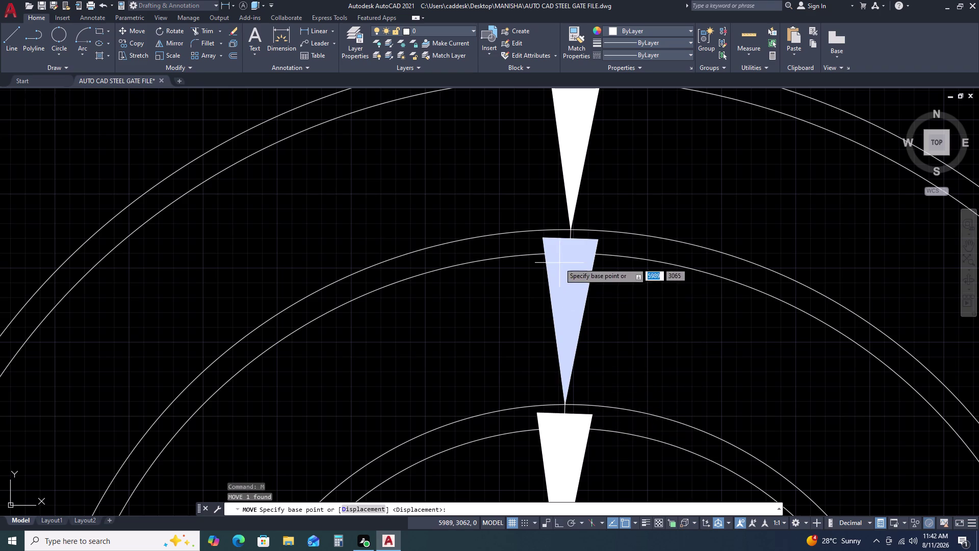
click(569, 237)
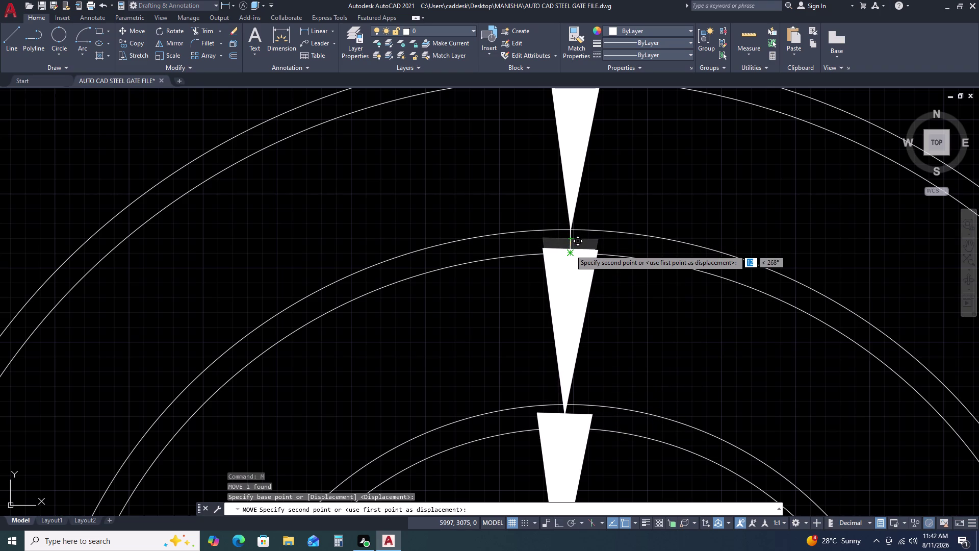
click(570, 249)
key(Escape)
scroll(down, 3)
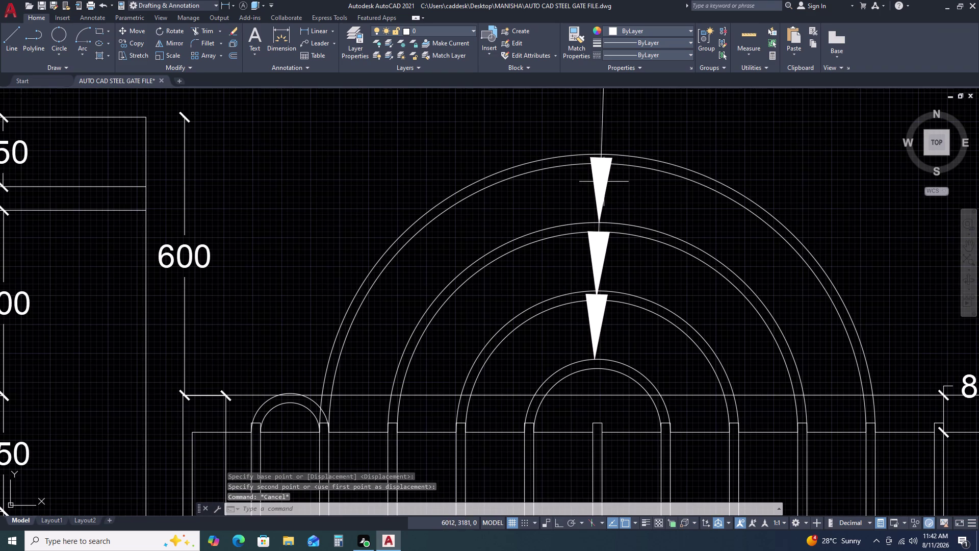
Move the top arrowhead, then undo that misplaced move.
drag(581, 133, 588, 163)
click(656, 247)
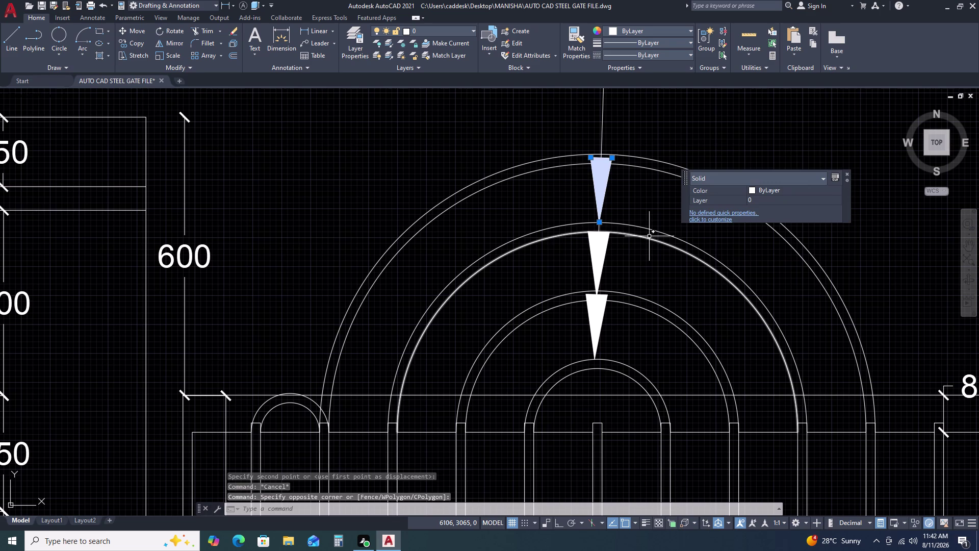
text(M)
key(space)
scroll(up, 3)
click(605, 129)
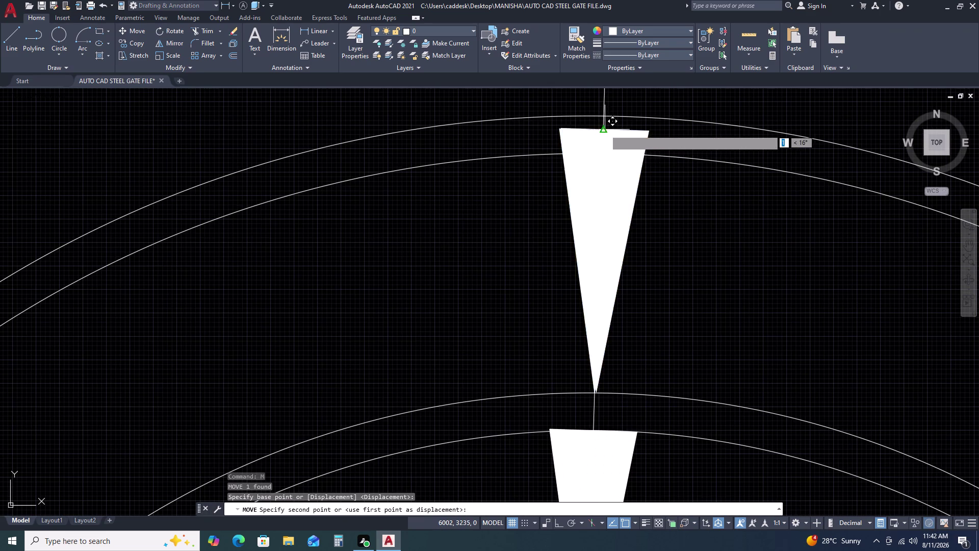
click(600, 167)
scroll(down, 3)
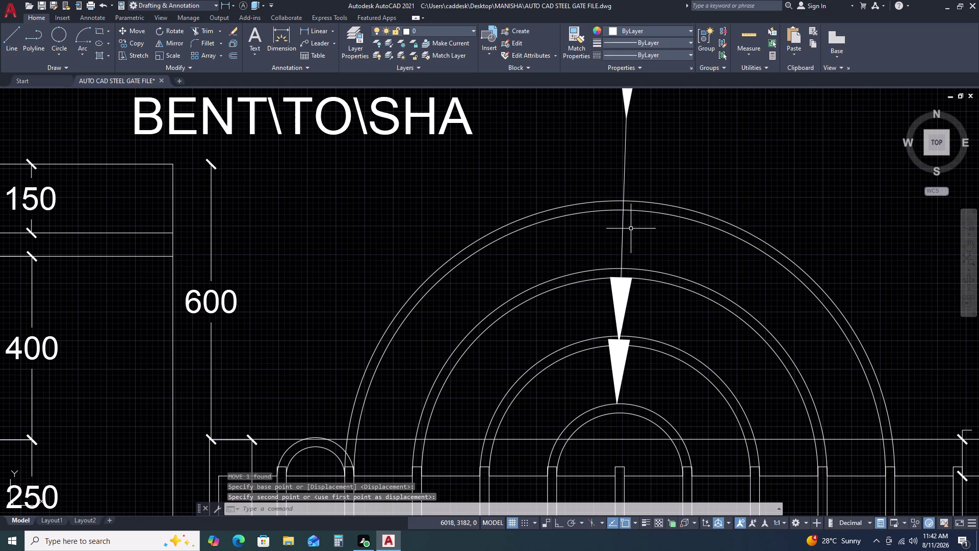
key(ctrl+z)
key(ctrl+z)
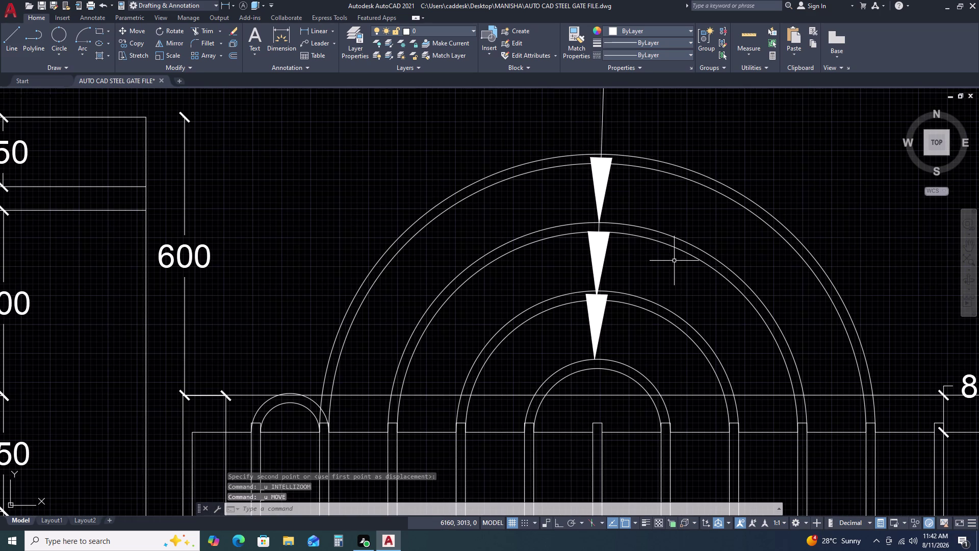
Move the top arrowhead so its tip meets the next arch line.
click(558, 143)
click(628, 225)
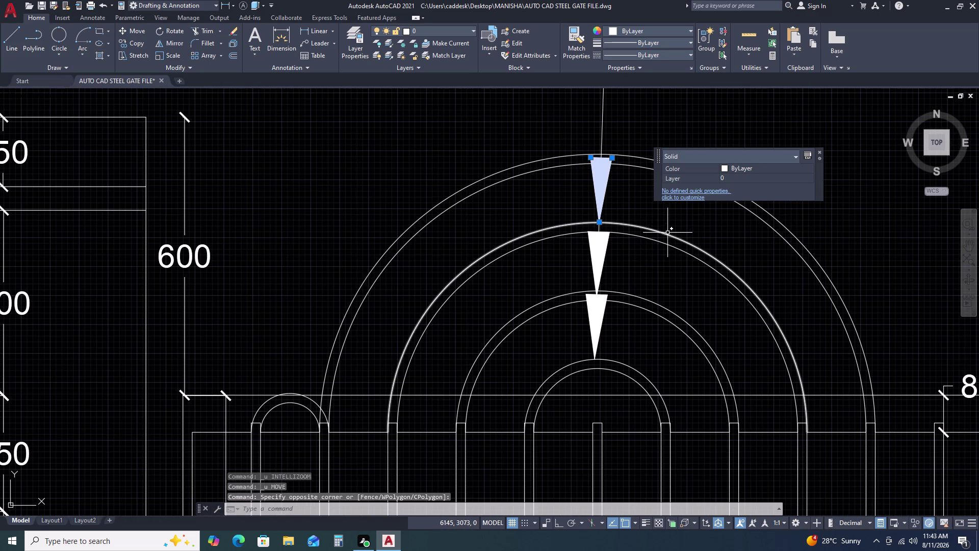
key(m)
key(space)
scroll(up, 3)
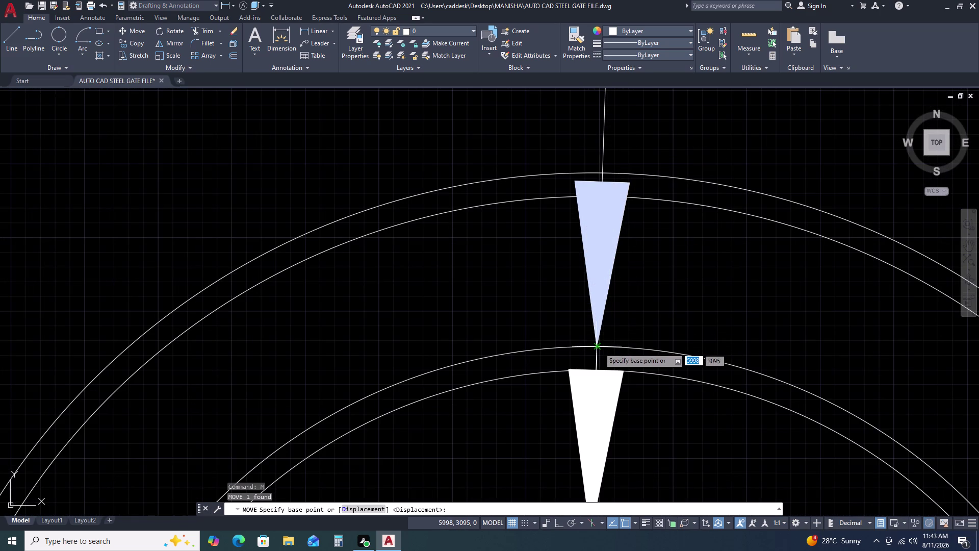
click(598, 346)
click(596, 369)
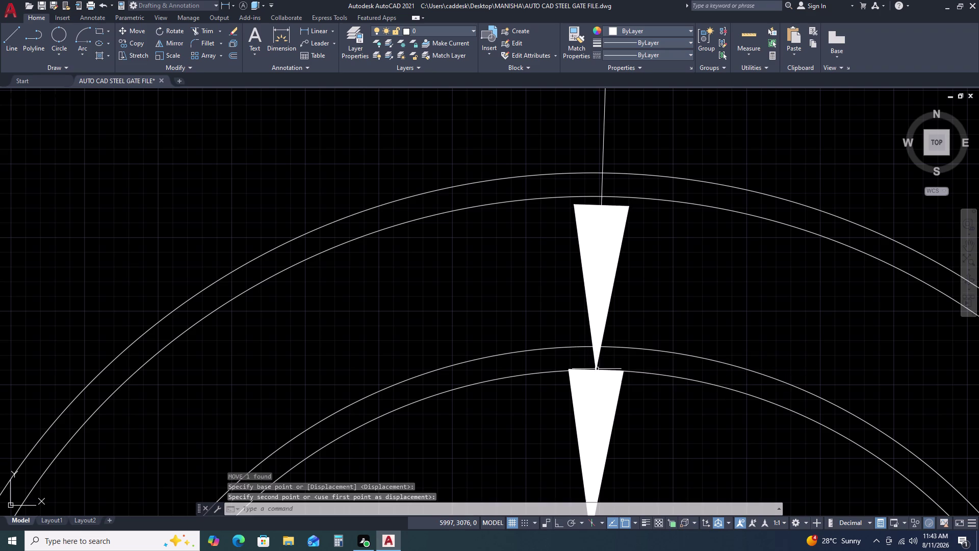
key(Escape)
scroll(down, 3)
scroll(up, 3)
Stretch the top arrowhead's right base corner onto the outer arch.
drag(576, 253, 573, 243)
click(566, 221)
click(583, 206)
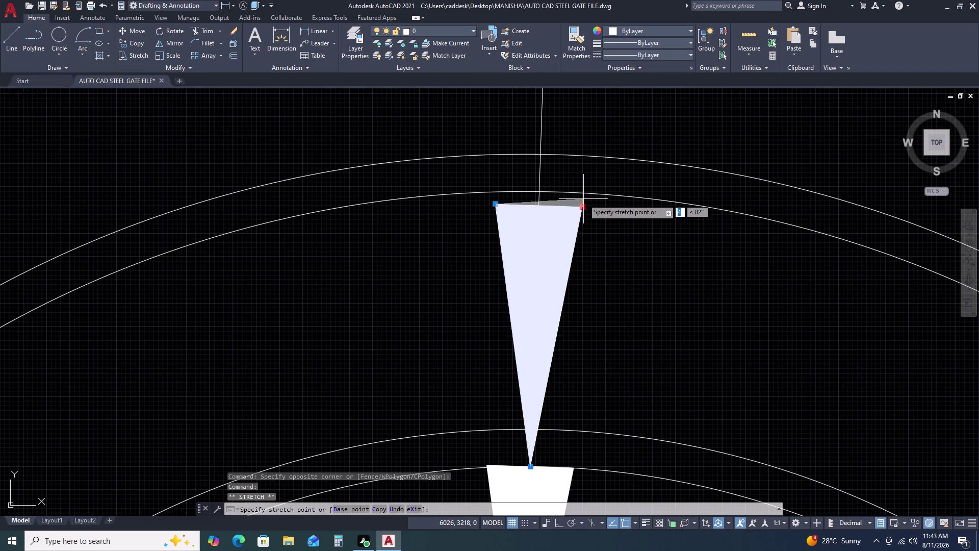
click(585, 196)
key(Escape)
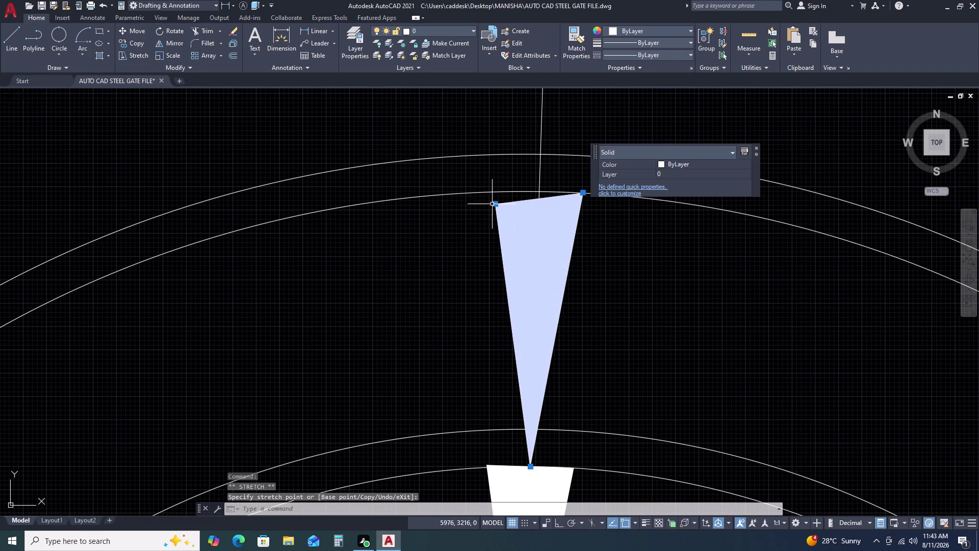
Stretch the top arrowhead's left base corner onto the arch line.
click(496, 206)
click(497, 207)
click(495, 206)
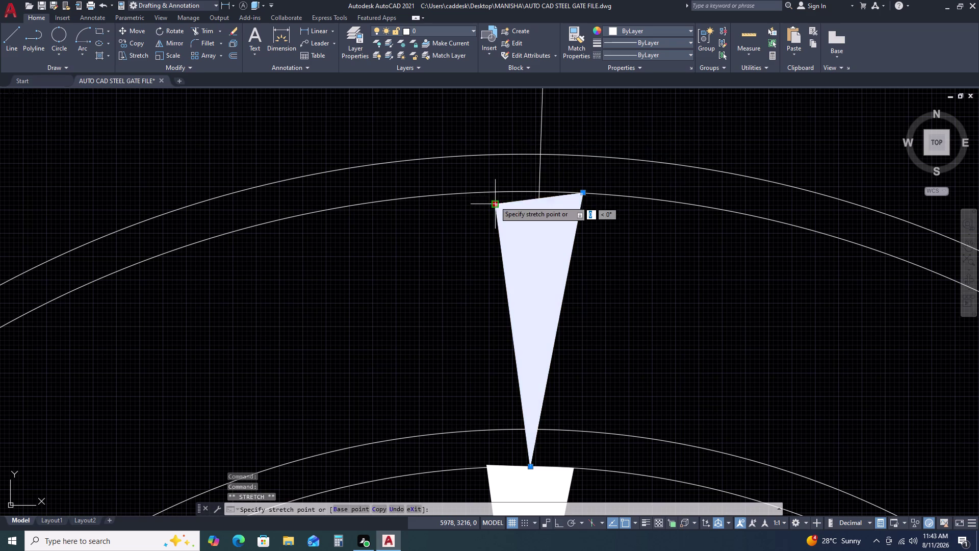
click(495, 192)
key(Escape)
scroll(down, 3)
scroll(down, 3)
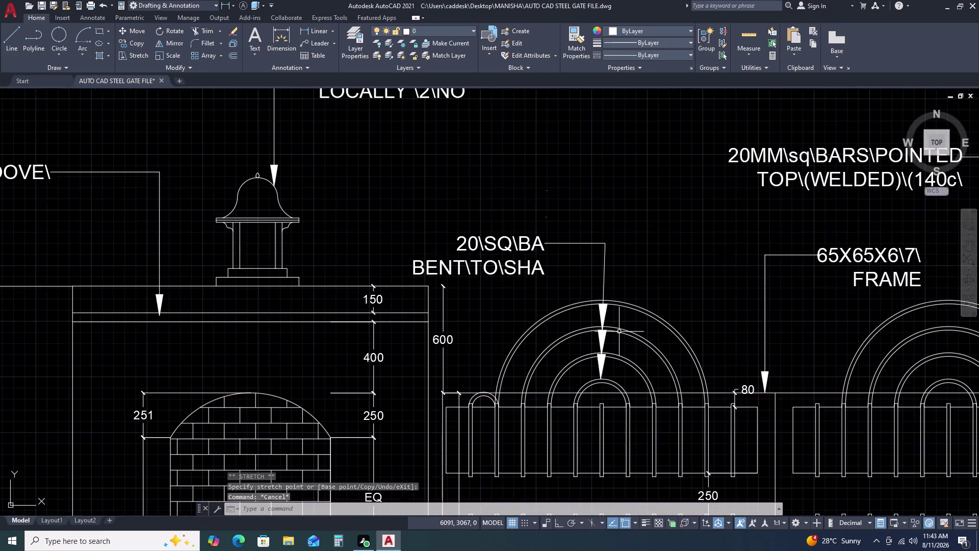
Delete the two stray short lines above the square-bar note.
scroll(down, 3)
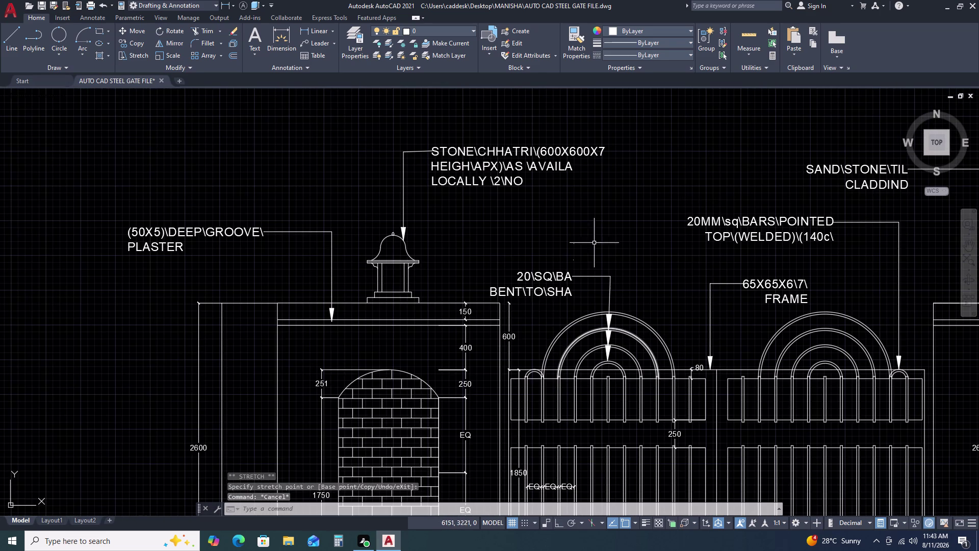
click(568, 224)
click(586, 275)
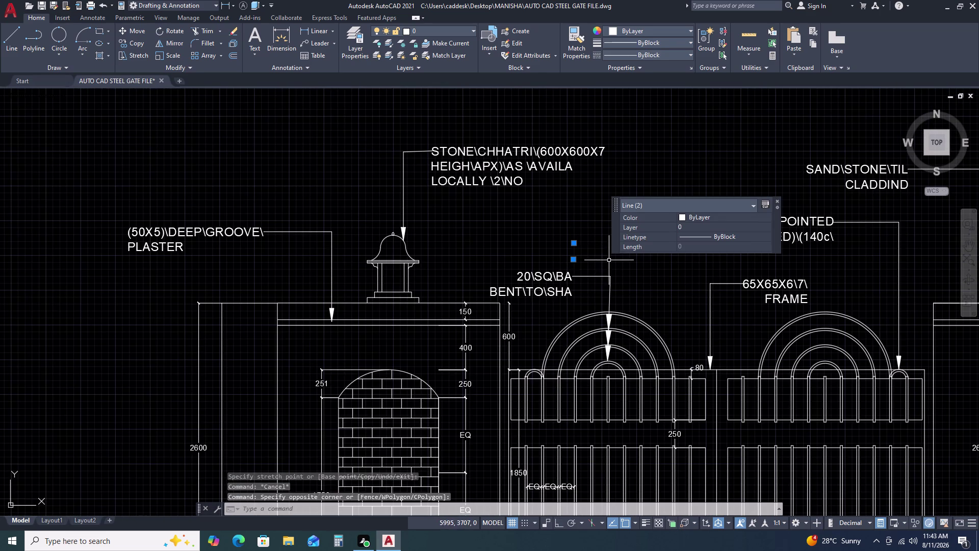
key(Delete)
scroll(down, 3)
scroll(down, 3)
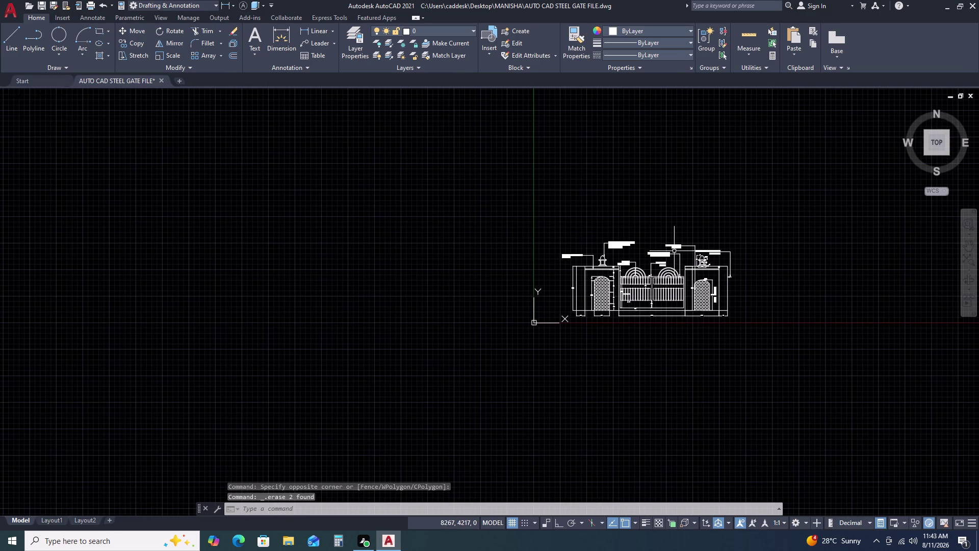
scroll(down, 3)
scroll(up, 3)
scroll(up, 3)
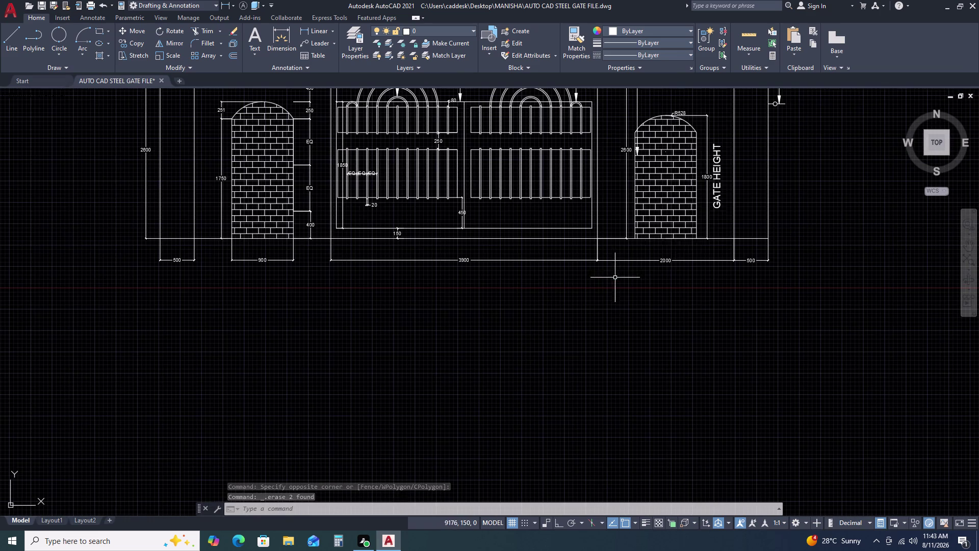
Copy the vertical GATE HEIGHT label to a spot below the elevation.
click(721, 191)
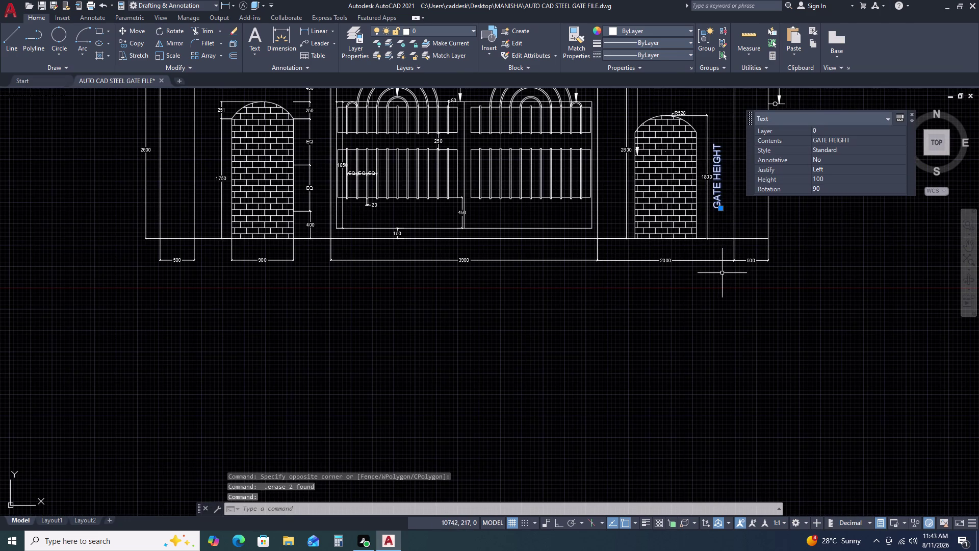
key(c)
text(O)
key(space)
double_click(728, 207)
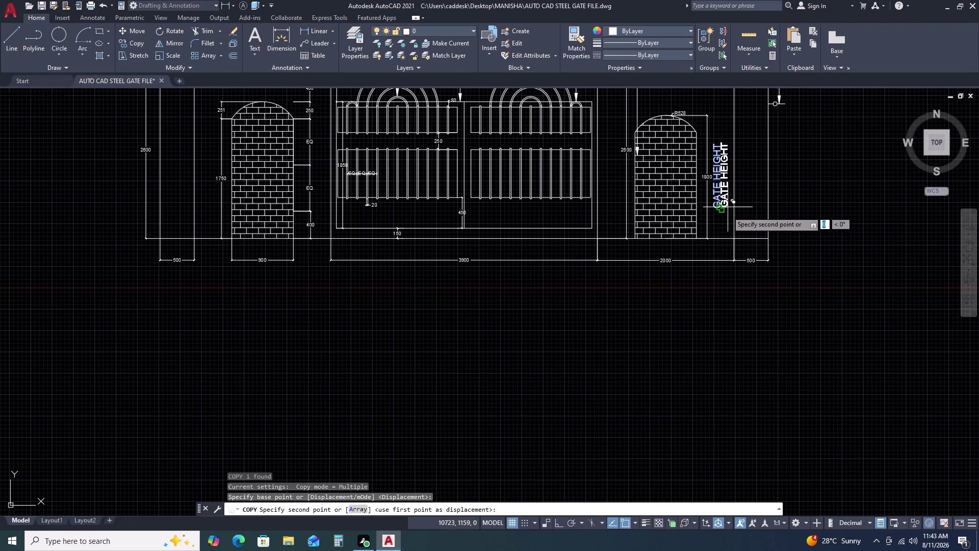
click(505, 367)
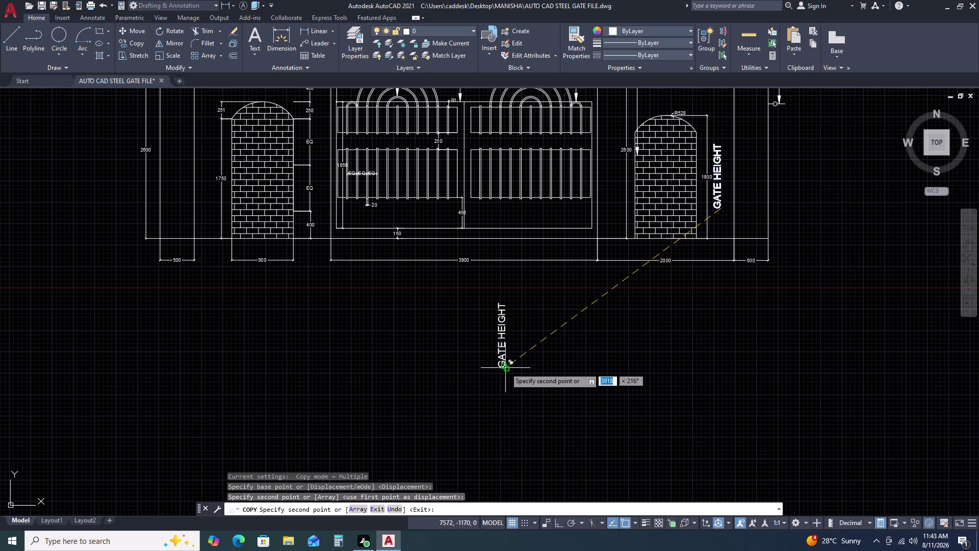
key(Escape)
click(503, 322)
Retype the copied GATE HEIGHT text to read ELEVATION.
click(500, 321)
double_click(505, 321)
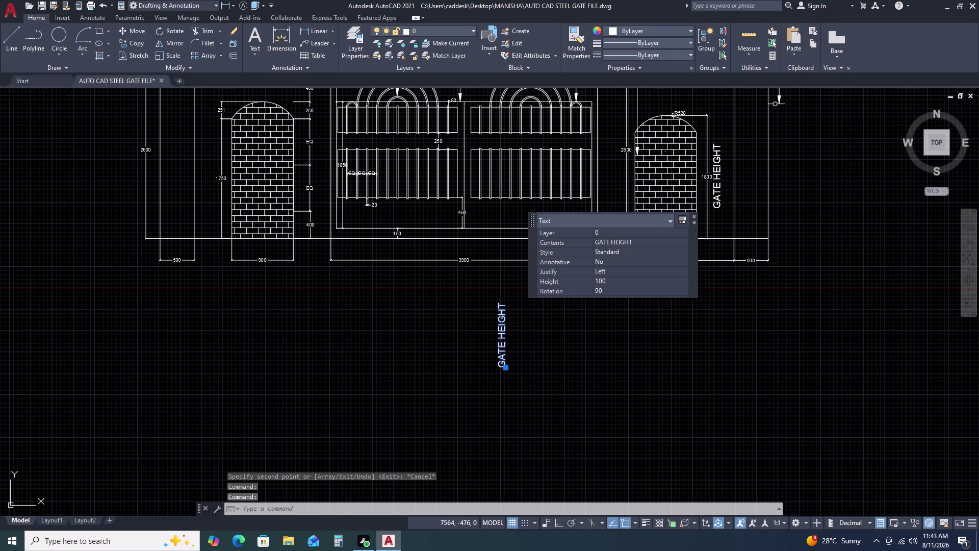
key(e)
key(l)
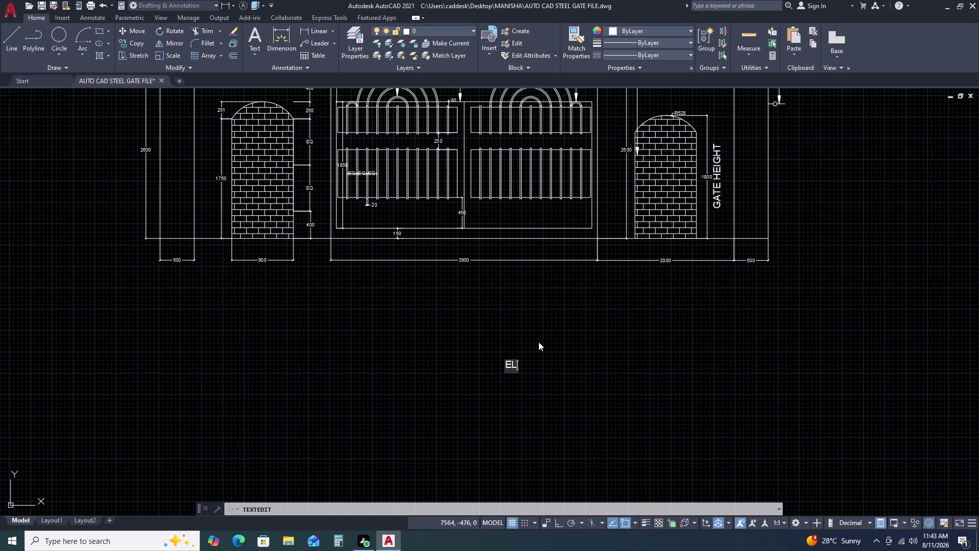
key(e)
text(VA)
text(RT)
key(BackSpace)
key(BackSpace)
key(BackSpace)
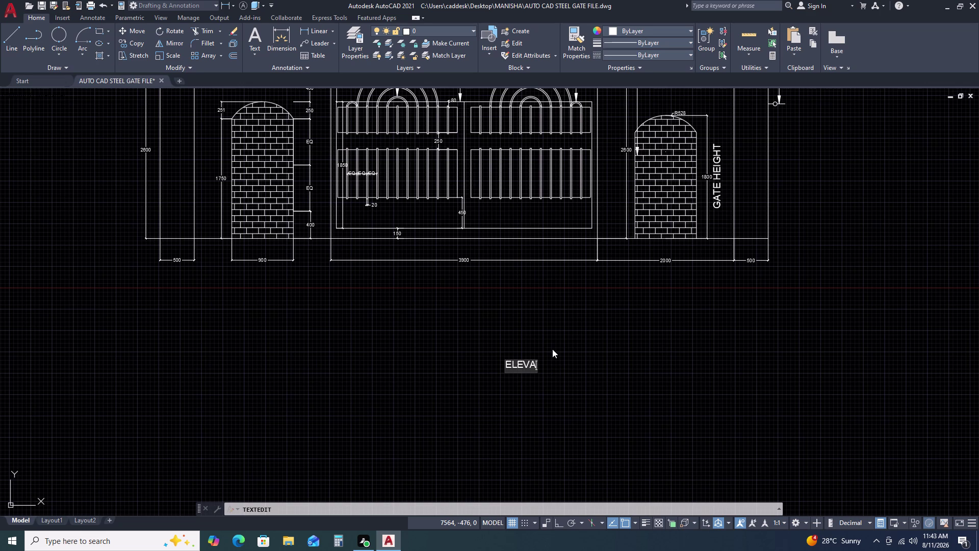
key(t)
text(IO)
key(n)
click(649, 358)
key(Escape)
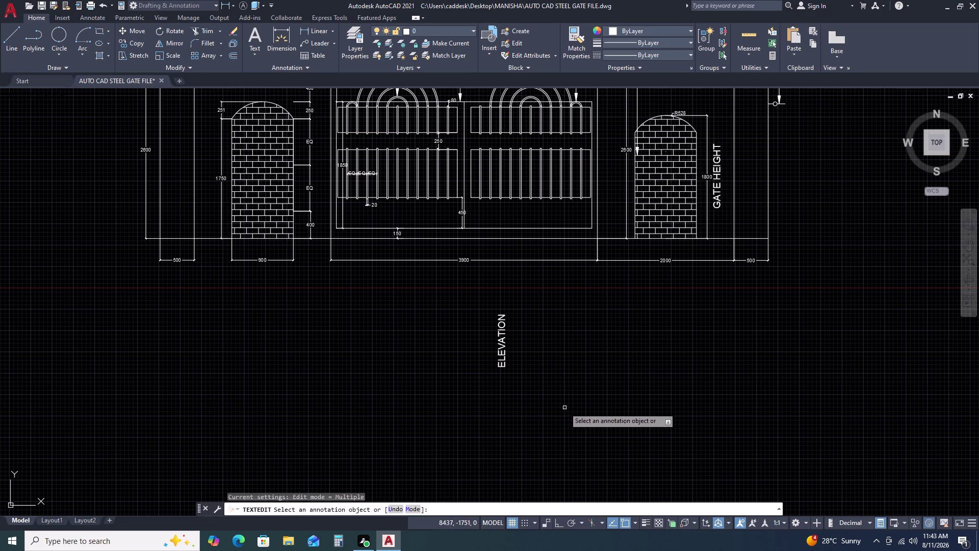
Set the ELEVATION text's rotation to 0 and height to 500.
drag(514, 335, 507, 337)
click(492, 335)
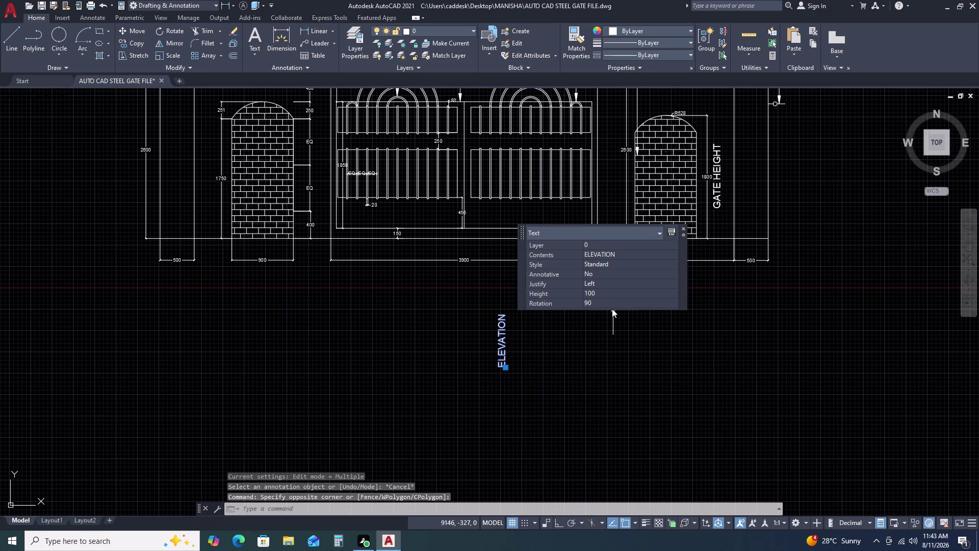
click(612, 309)
click(604, 305)
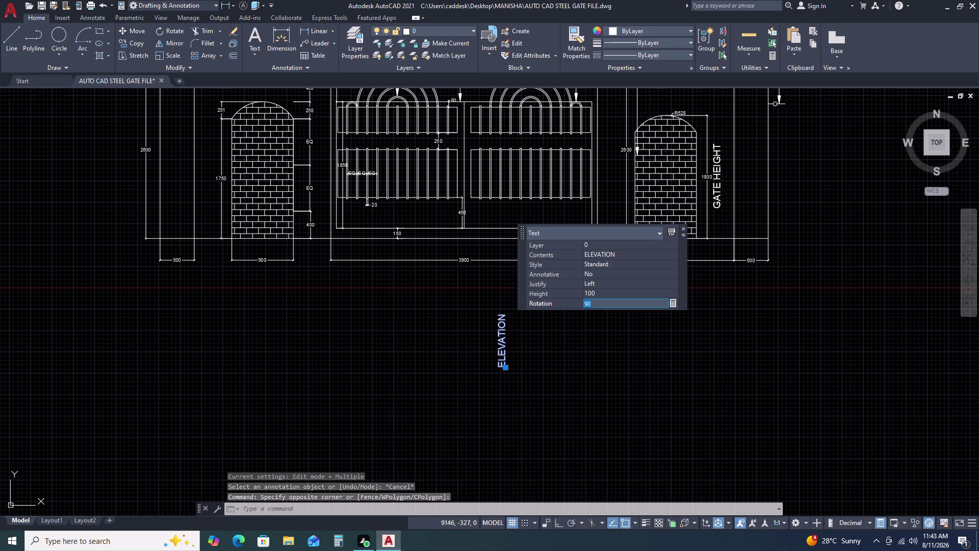
key(0)
key(Return)
click(611, 295)
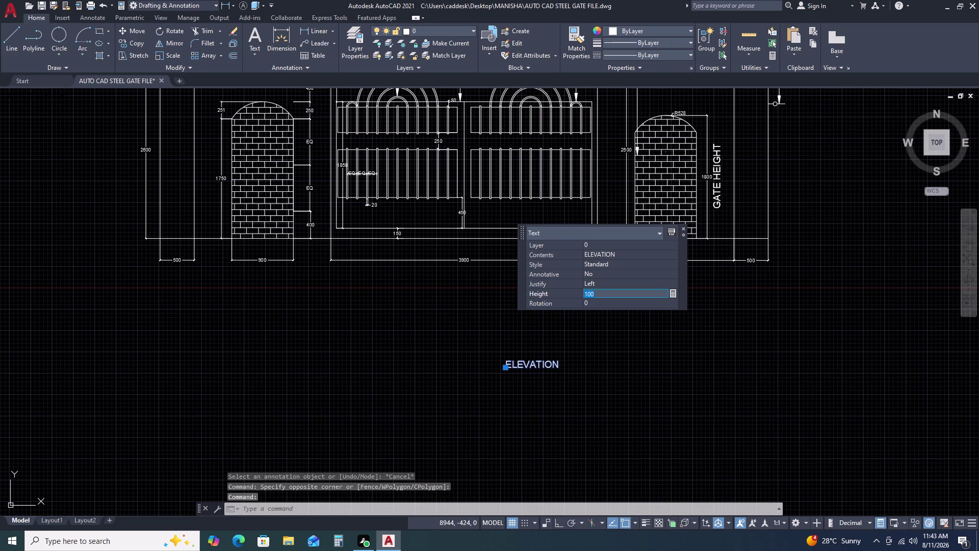
text(500)
key(Return)
key(Escape)
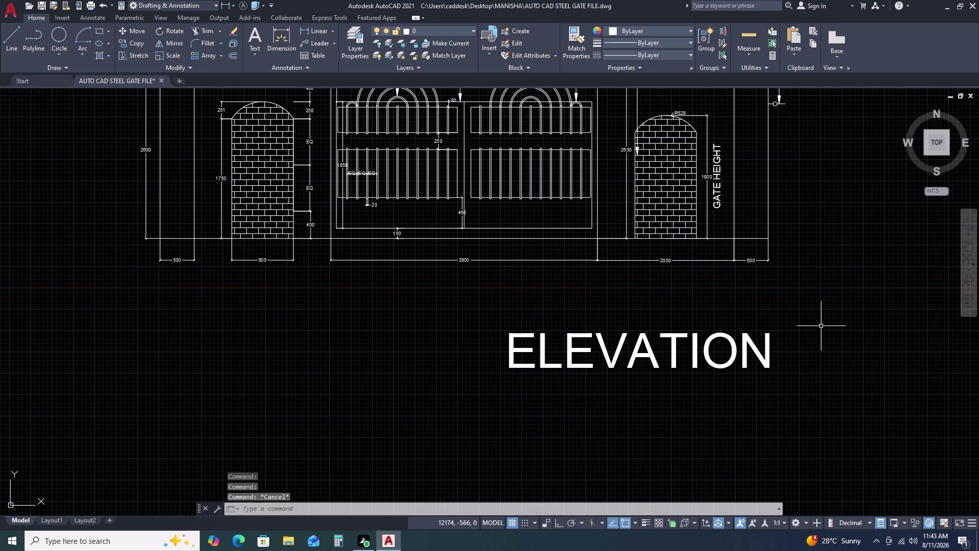
Select the ELEVATION title and start moving it toward the gate.
click(824, 325)
click(736, 362)
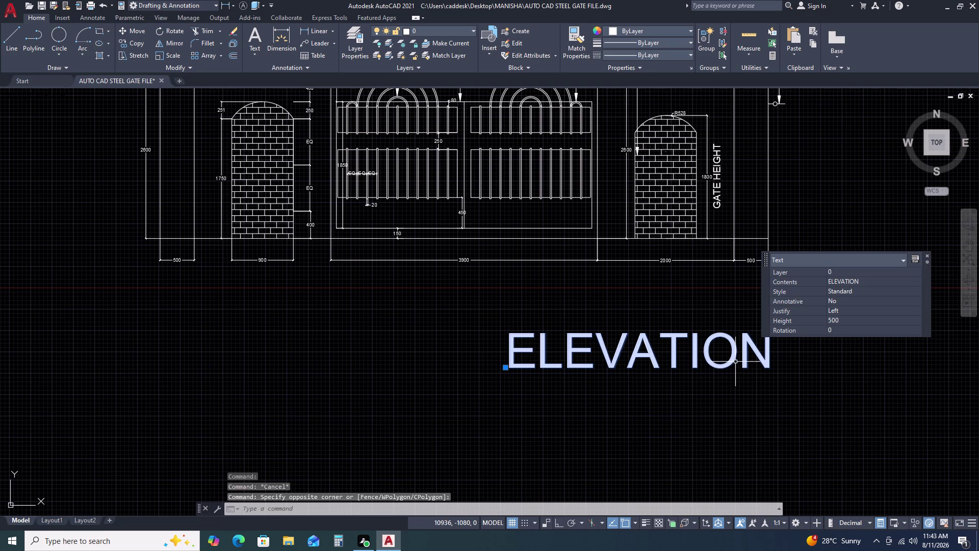
key(m)
key(space)
Move the ELEVATION title so it sits centred beneath the gate elevation.
drag(695, 350, 677, 350)
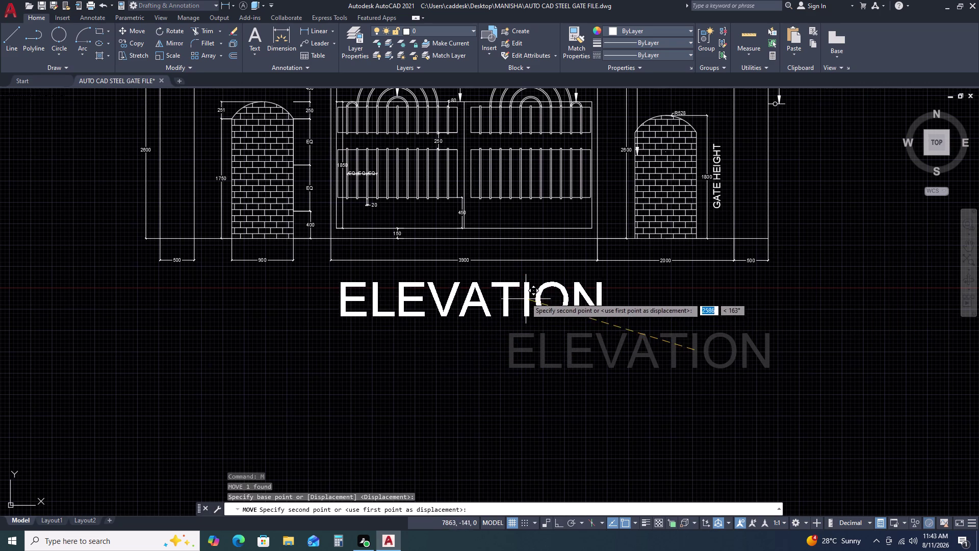
click(525, 293)
scroll(down, 3)
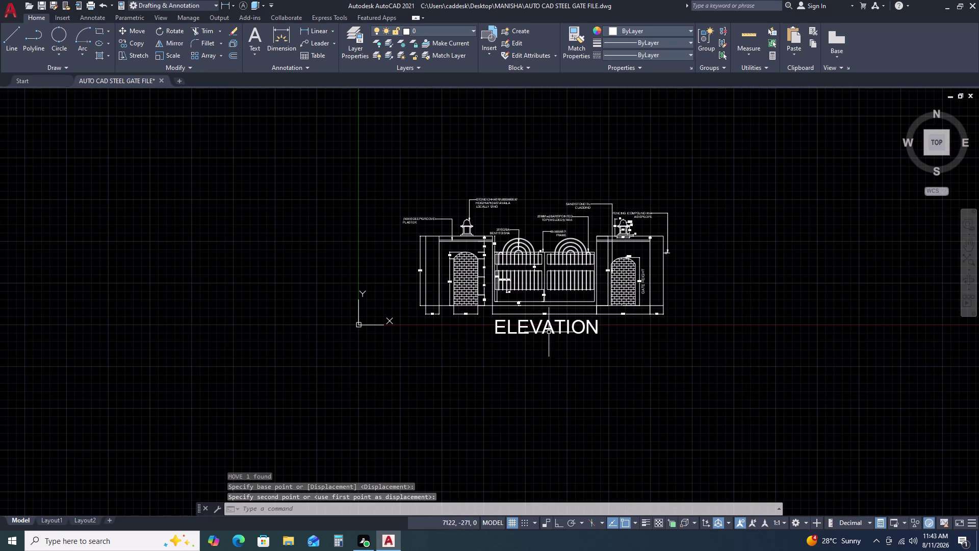
scroll(up, 3)
scroll(down, 3)
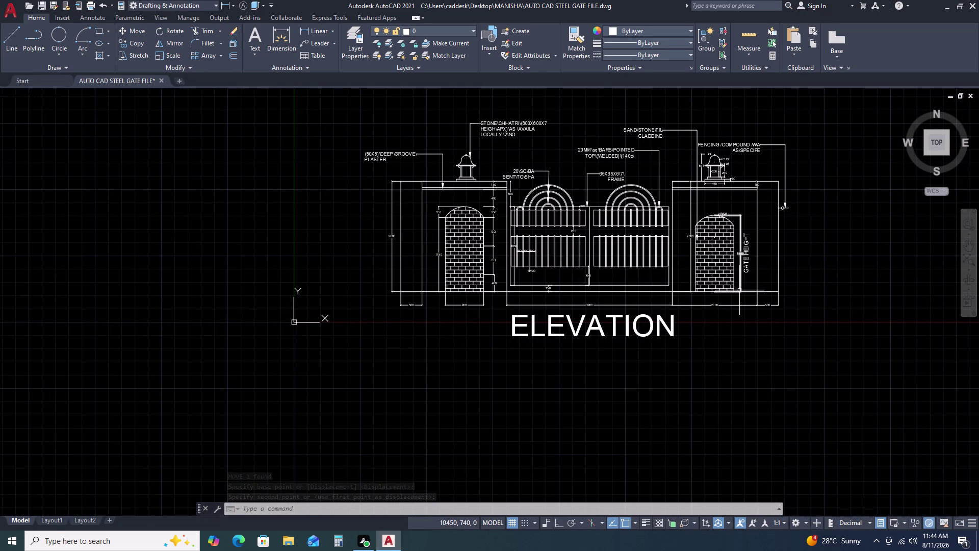
scroll(up, 3)
scroll(up, 3)
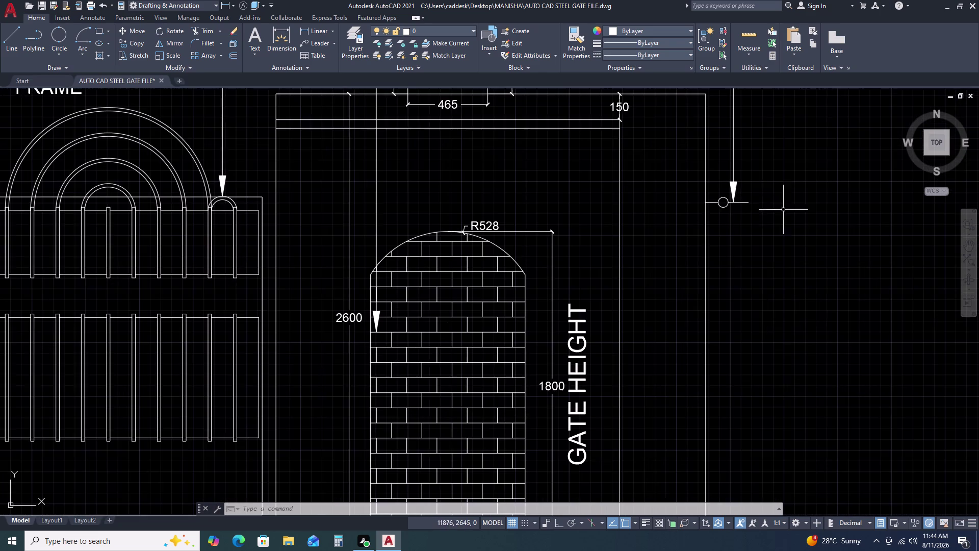
scroll(up, 3)
Grip-stretch the short line beside the right arrow, extending its end further right.
click(760, 192)
click(747, 216)
click(744, 221)
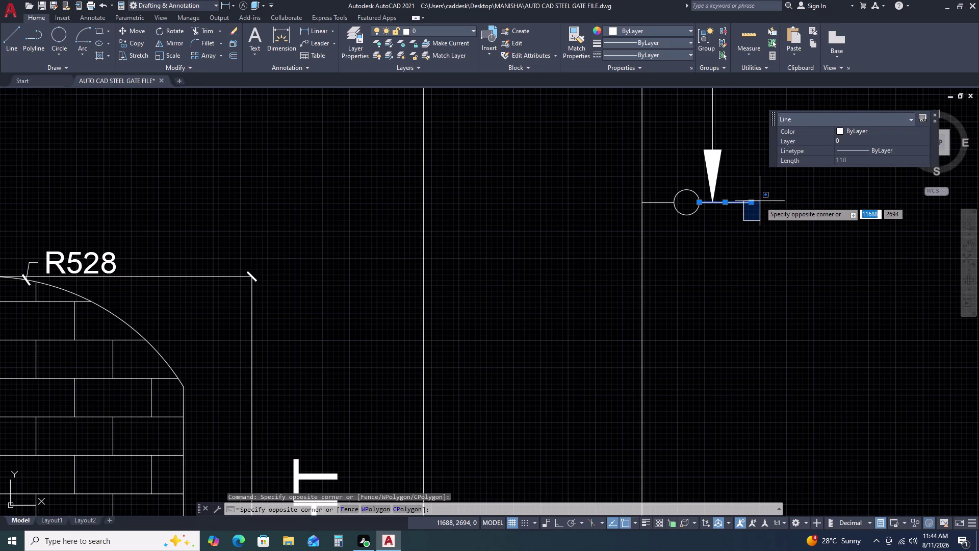
click(759, 199)
click(752, 201)
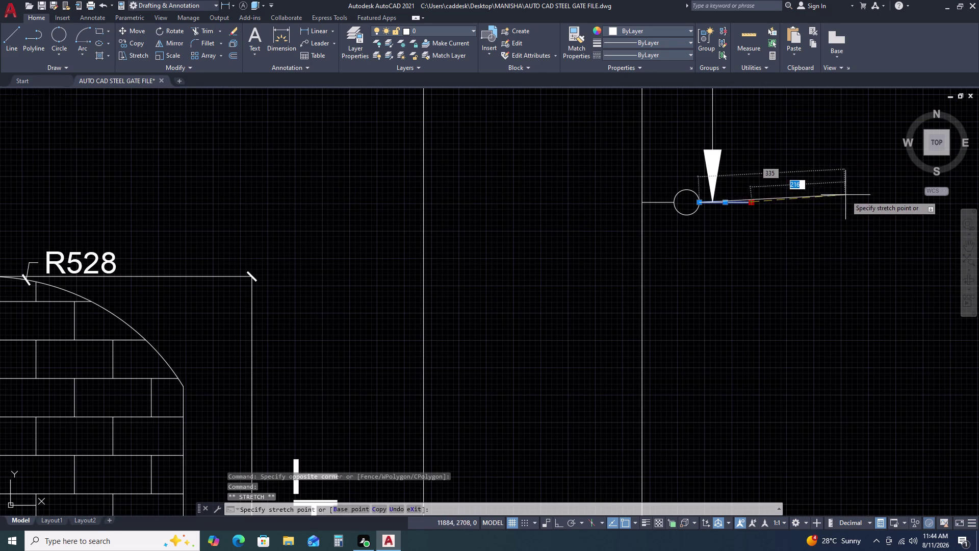
click(856, 200)
scroll(down, 3)
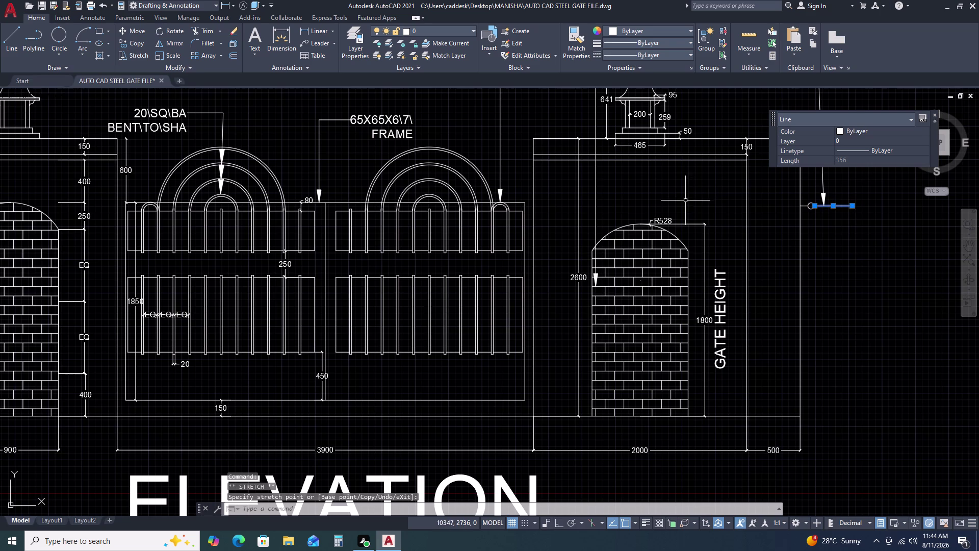
key(Escape)
scroll(down, 3)
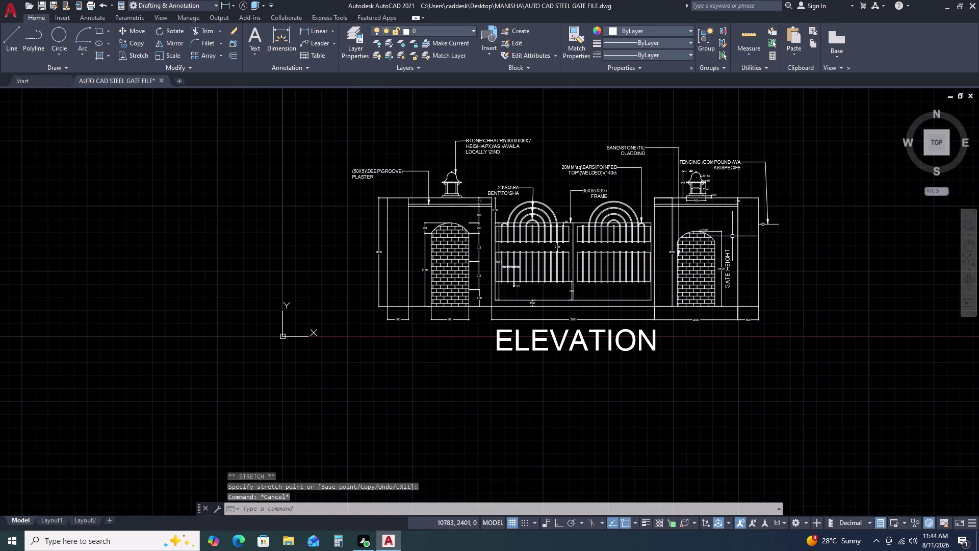
click(293, 103)
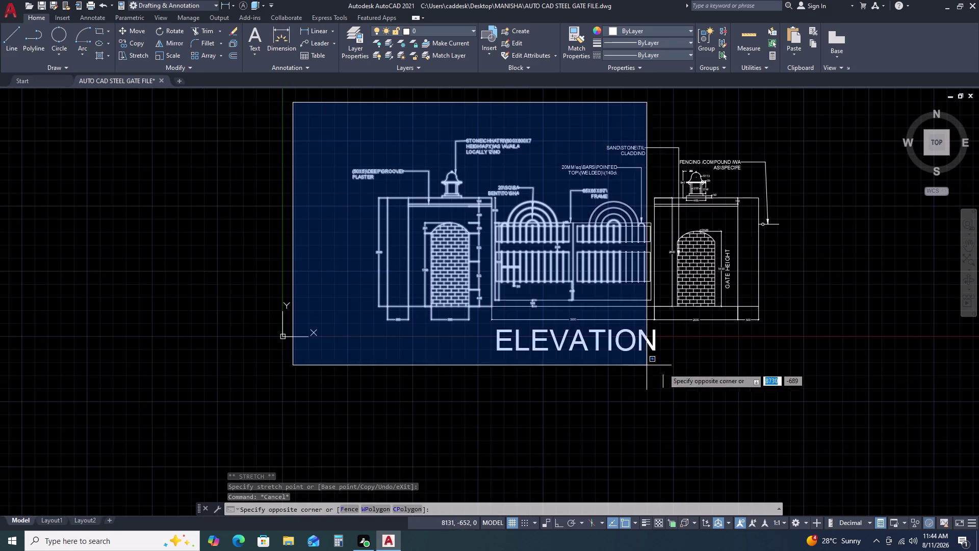
Window-select the entire gate elevation and move it up and to the right.
click(814, 385)
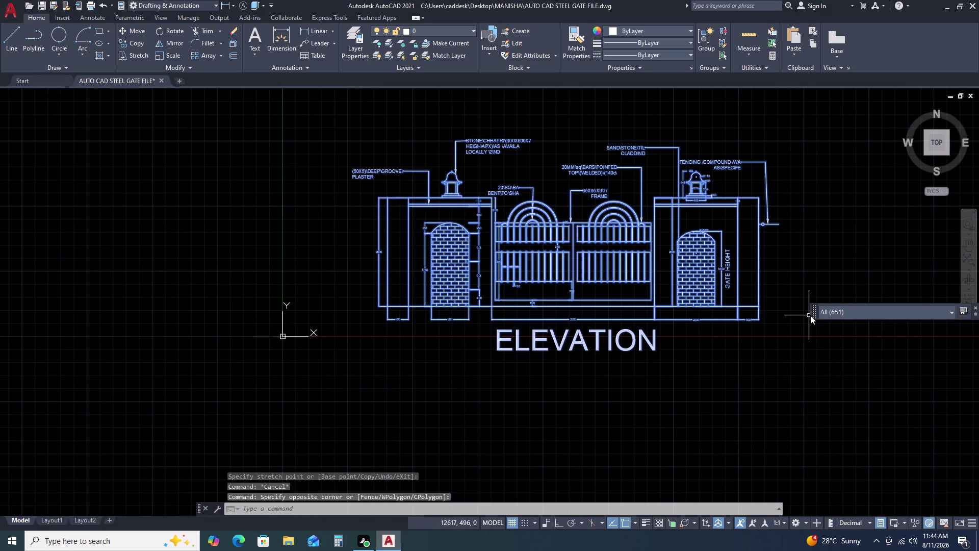
key(m)
key(space)
click(716, 314)
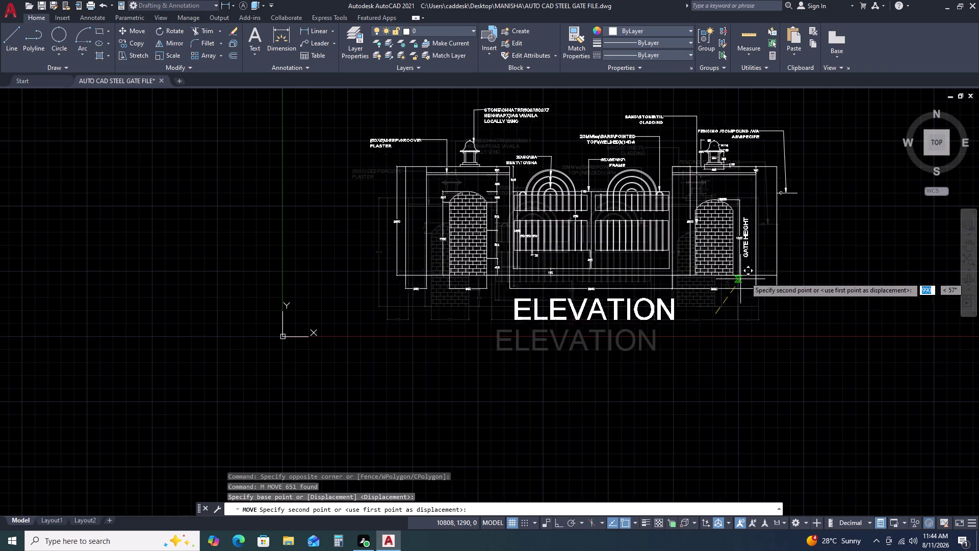
scroll(down, 3)
middle_drag(771, 250, 569, 380)
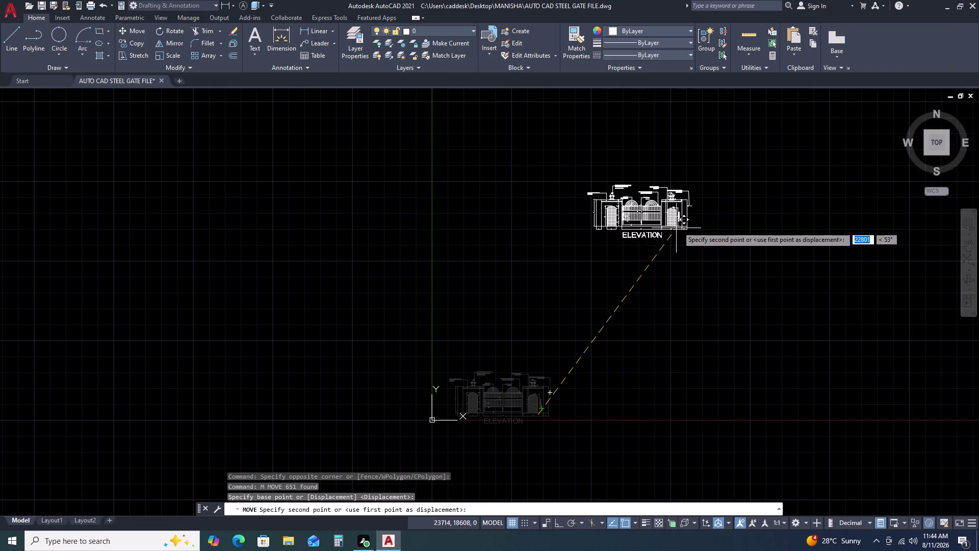
click(693, 232)
scroll(up, 3)
scroll(up, 3)
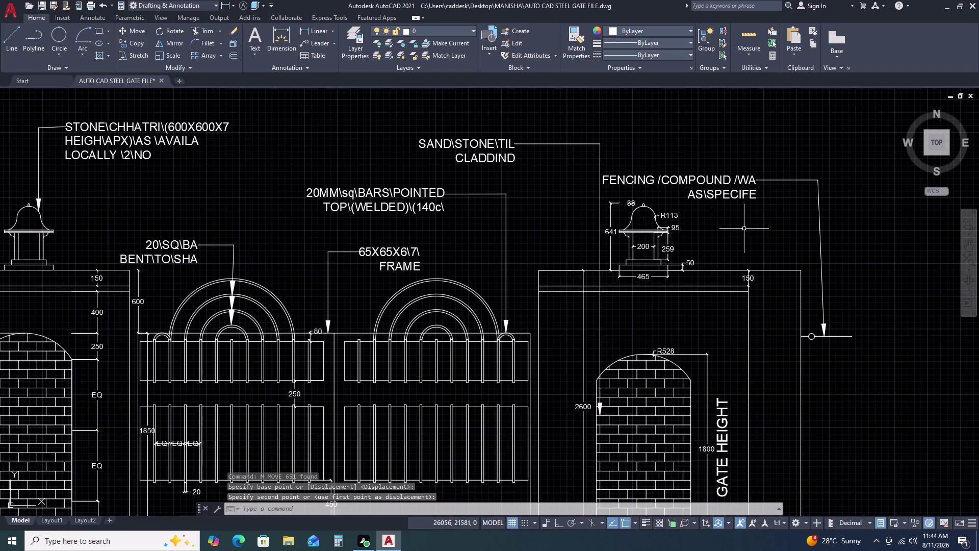
scroll(down, 3)
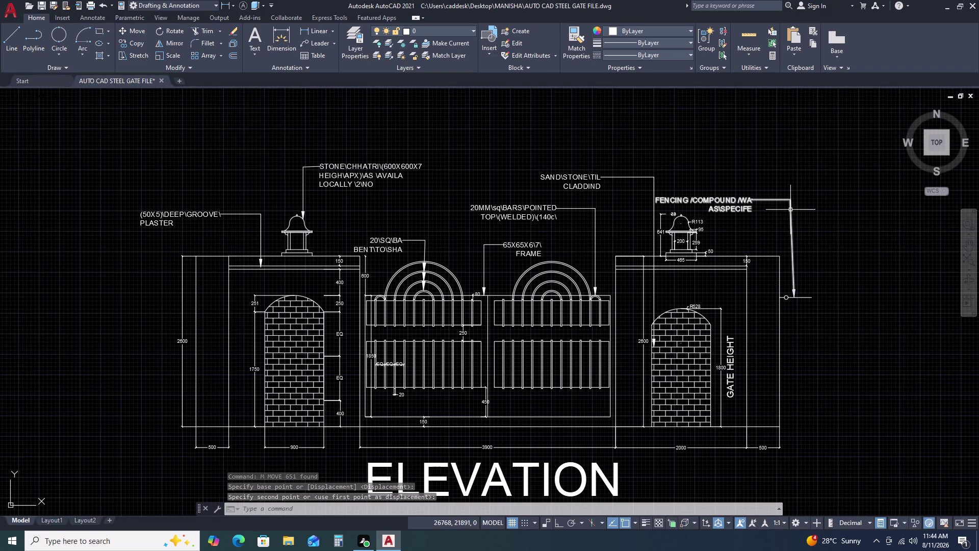
Stretch the fencing note's leader corner to snap onto the landing endpoint.
double_click(790, 209)
scroll(up, 3)
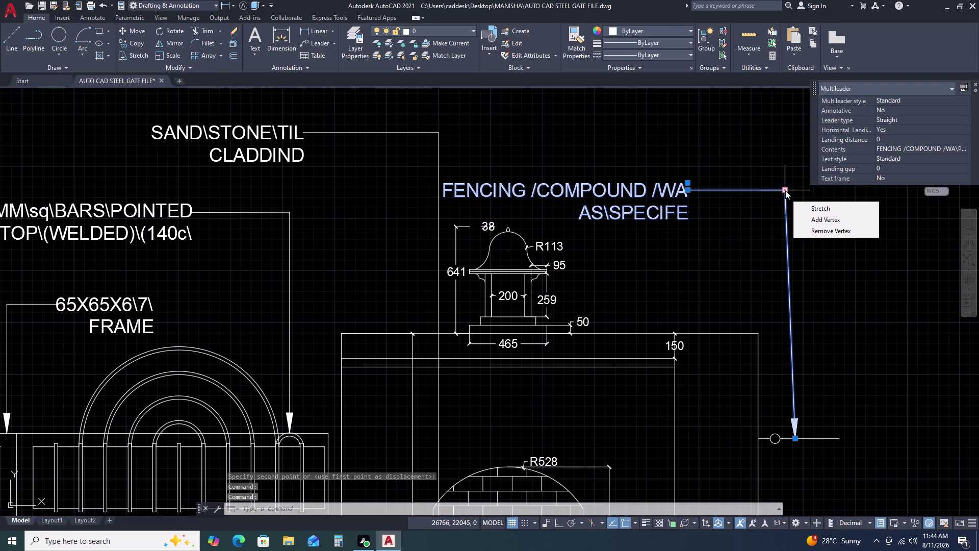
click(786, 190)
click(808, 189)
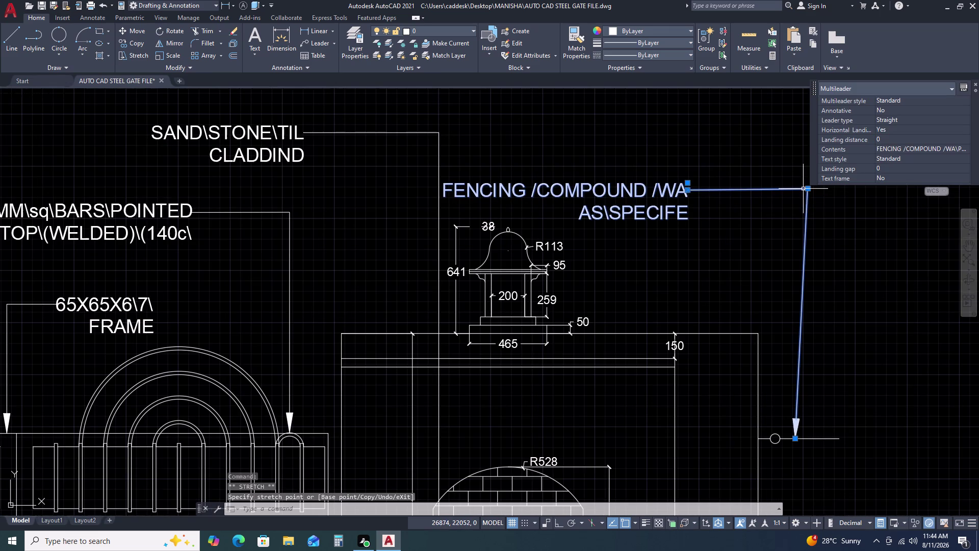
click(809, 188)
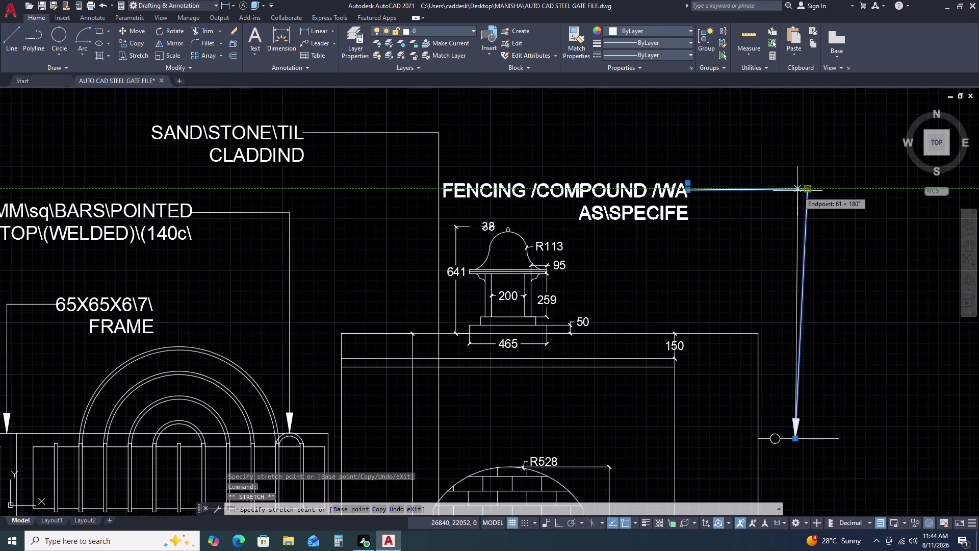
click(797, 191)
key(Escape)
key(Escape)
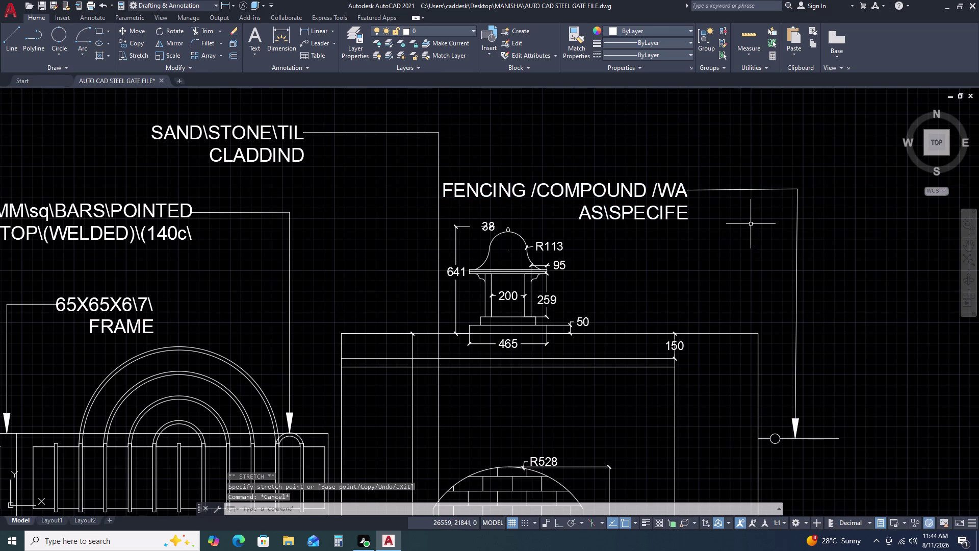
key(Escape)
scroll(down, 3)
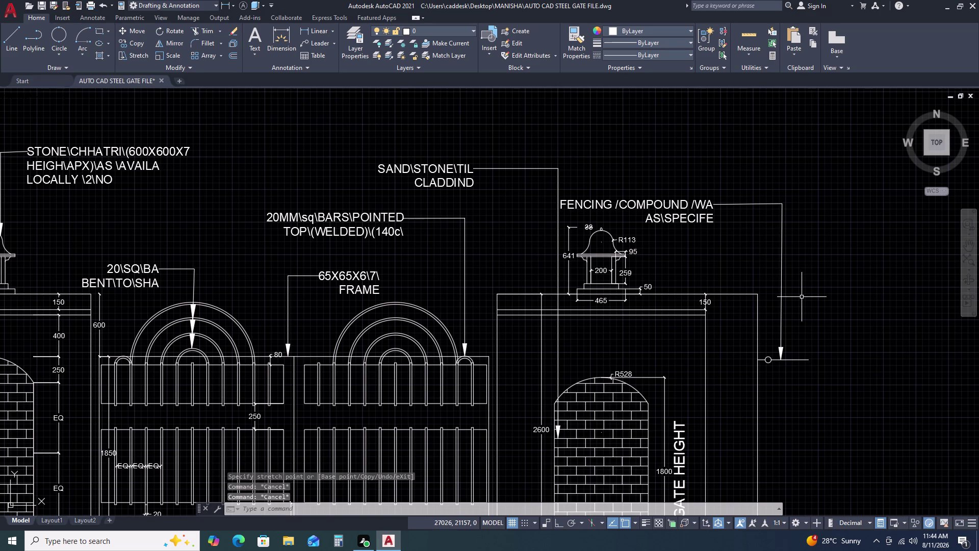
scroll(down, 3)
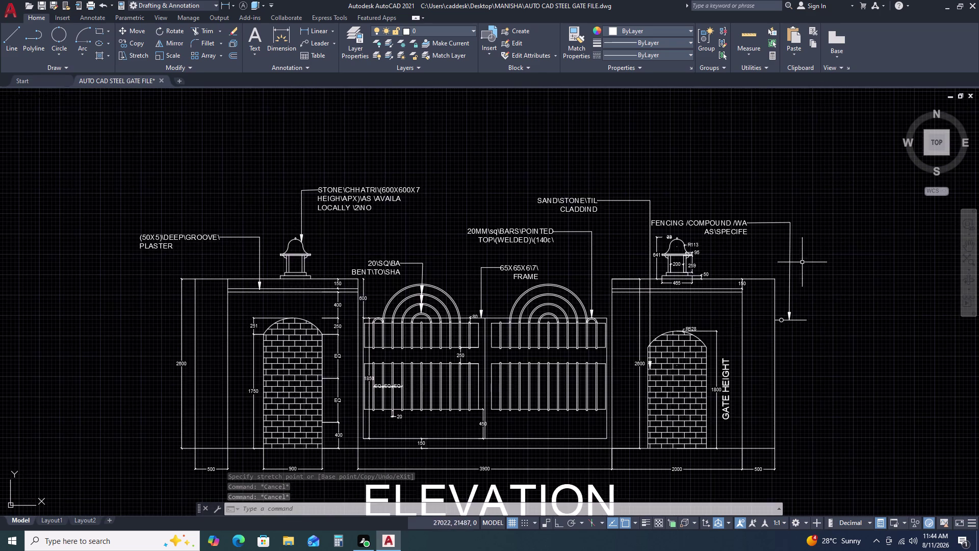
scroll(down, 3)
middle_drag(847, 376, 772, 277)
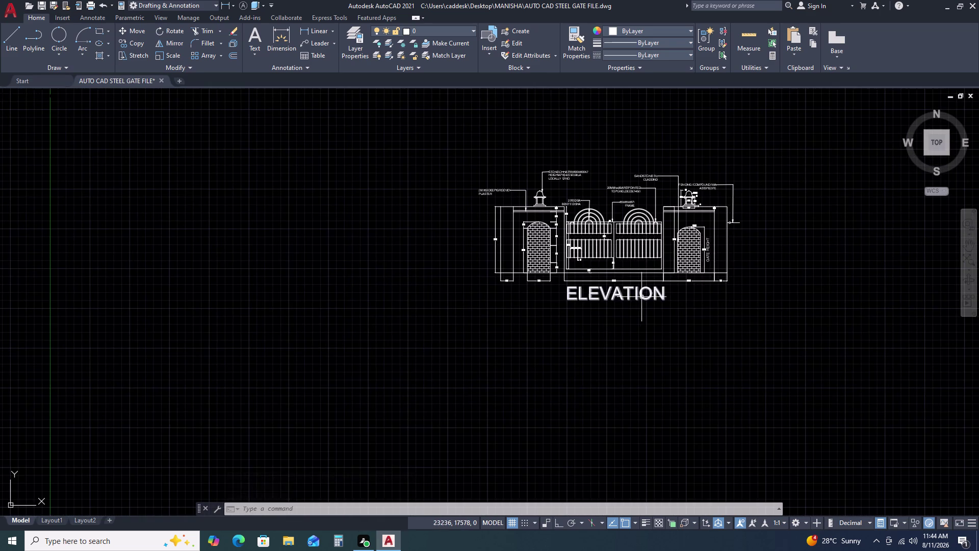
Trim the large-arch arc piece overlapping the left small end arch.
scroll(up, 3)
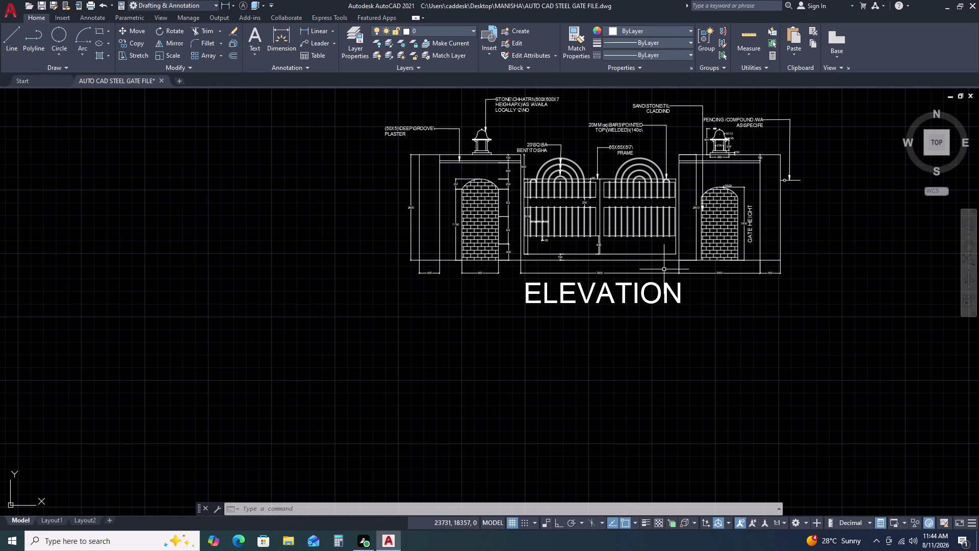
scroll(up, 3)
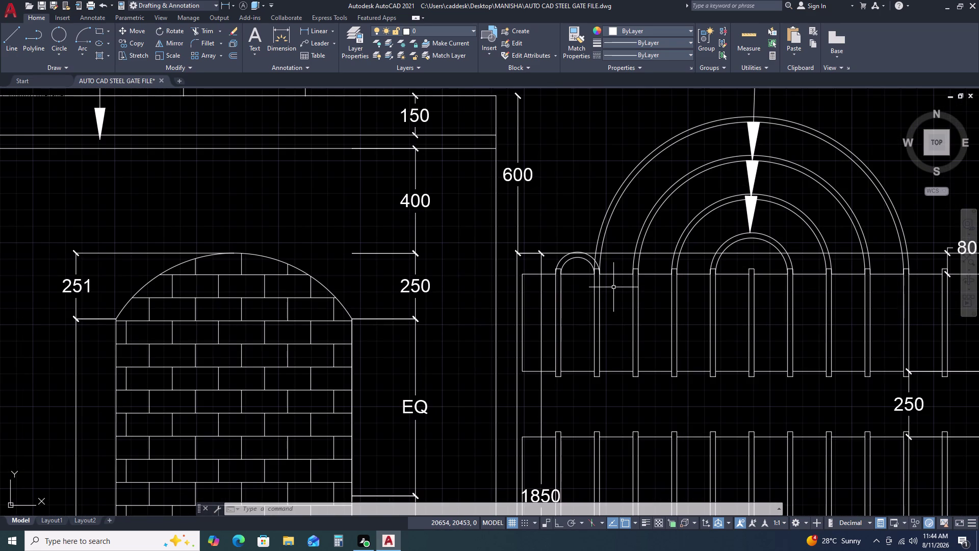
scroll(up, 3)
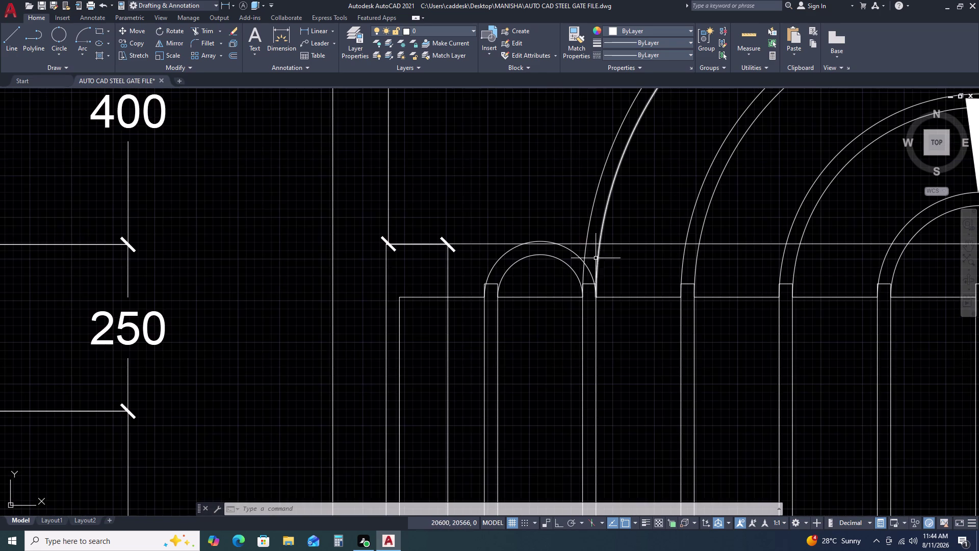
scroll(up, 3)
text(TR)
key(space)
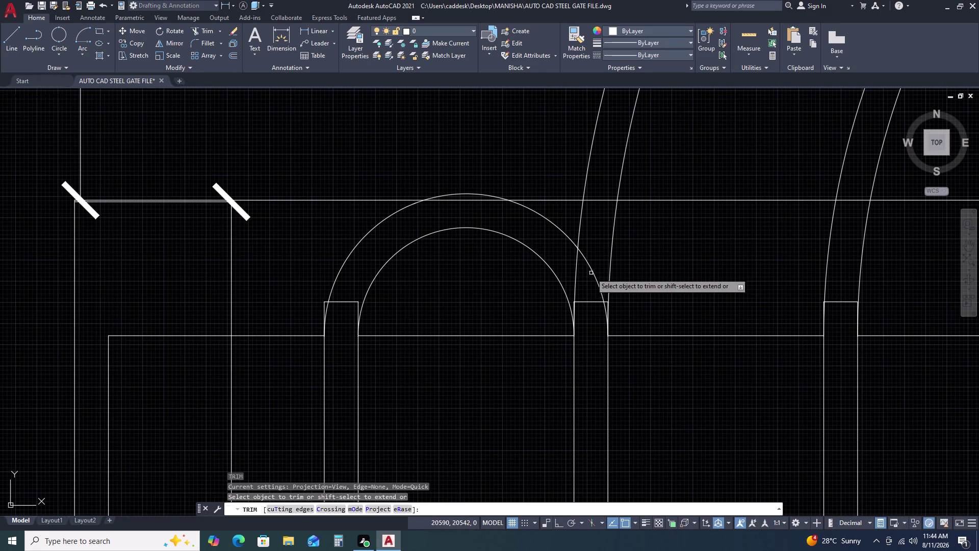
click(591, 261)
click(589, 277)
scroll(down, 3)
scroll(down, 3)
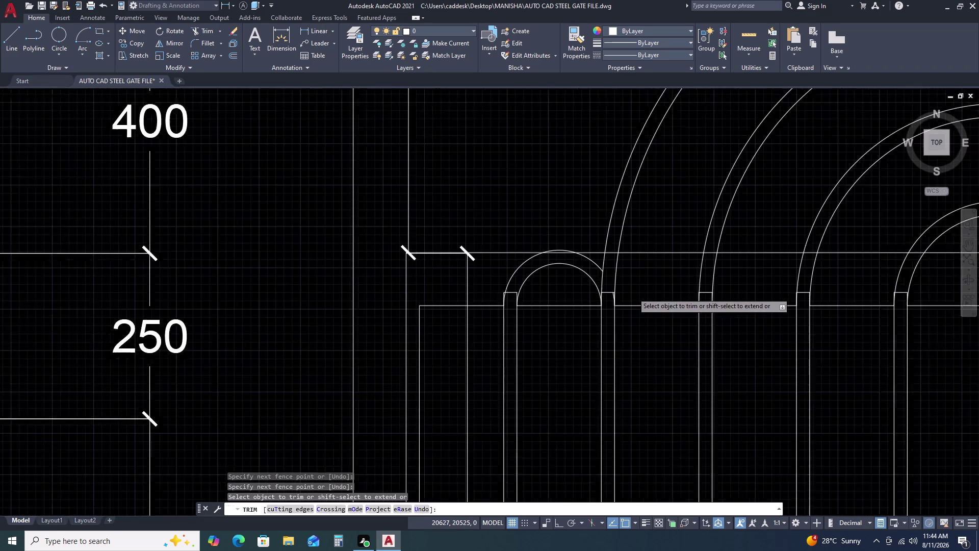
scroll(down, 3)
Trim the overlapping arc piece at the right small end arch.
middle_drag(877, 295, 642, 295)
middle_drag(817, 286, 750, 281)
middle_drag(709, 281, 646, 282)
middle_drag(571, 282, 555, 281)
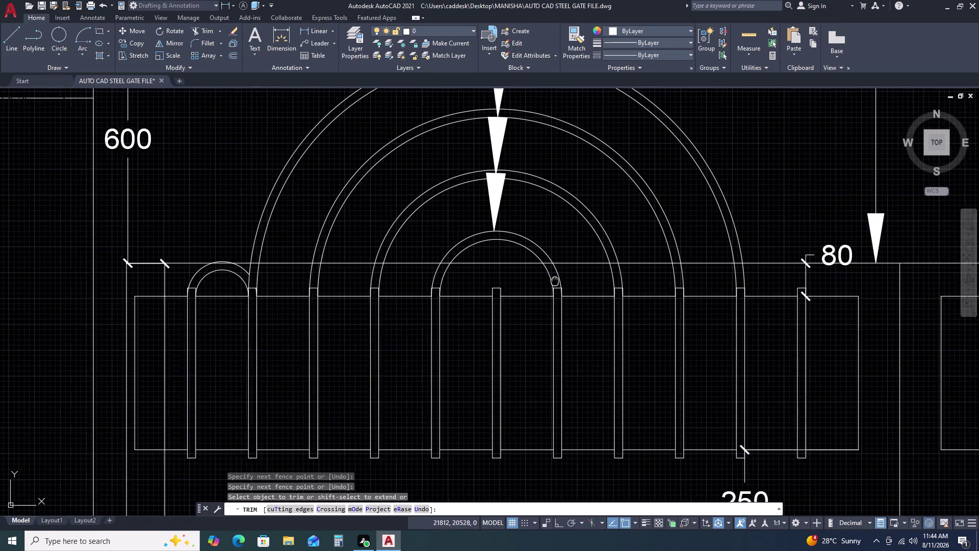
scroll(down, 3)
scroll(up, 3)
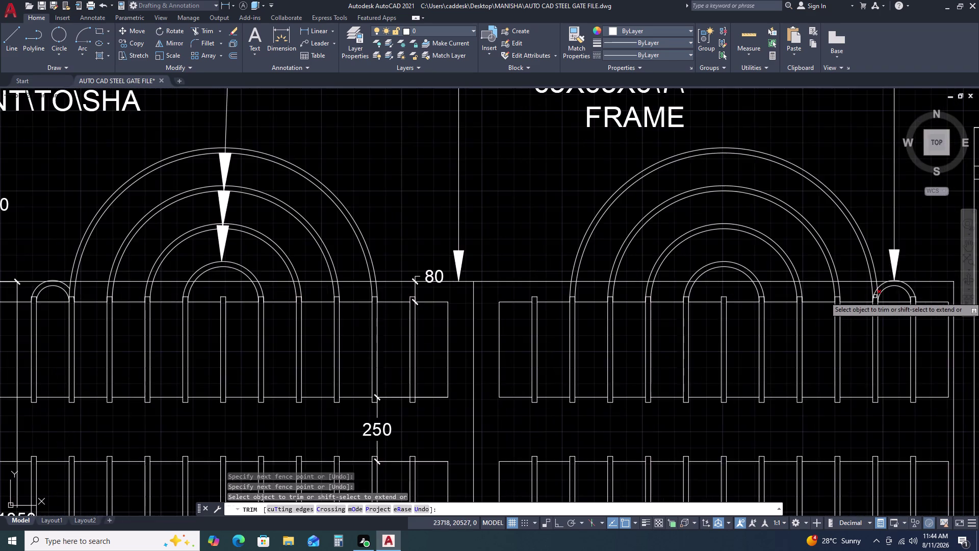
scroll(up, 3)
click(905, 293)
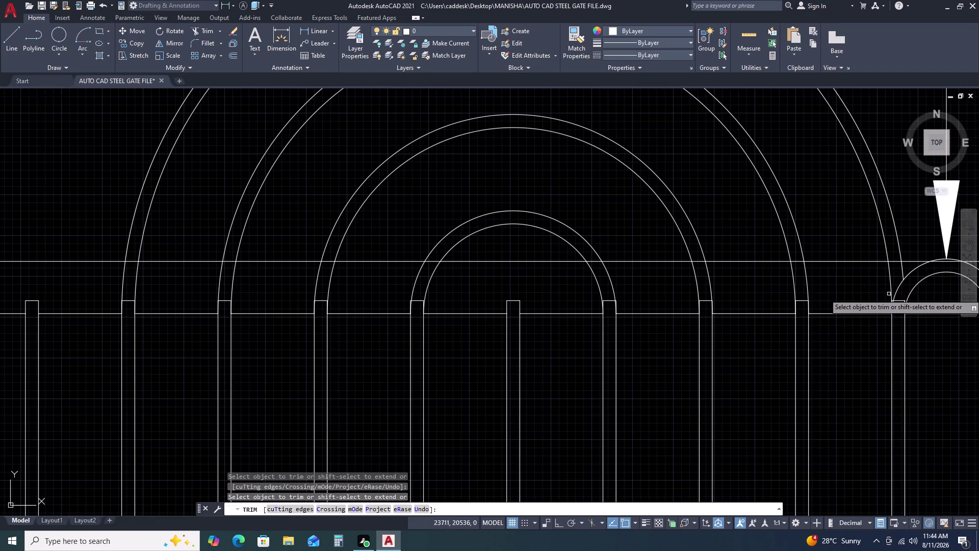
key(Escape)
Zoom out and recentre the view to review the whole elevation.
scroll(down, 3)
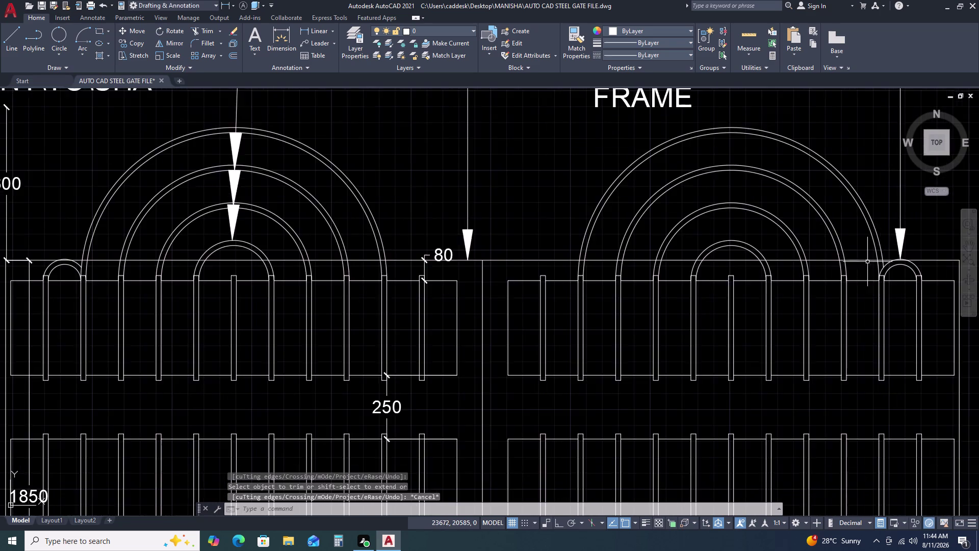
scroll(down, 3)
scroll(down, 3)
middle_drag(845, 290, 554, 248)
scroll(down, 3)
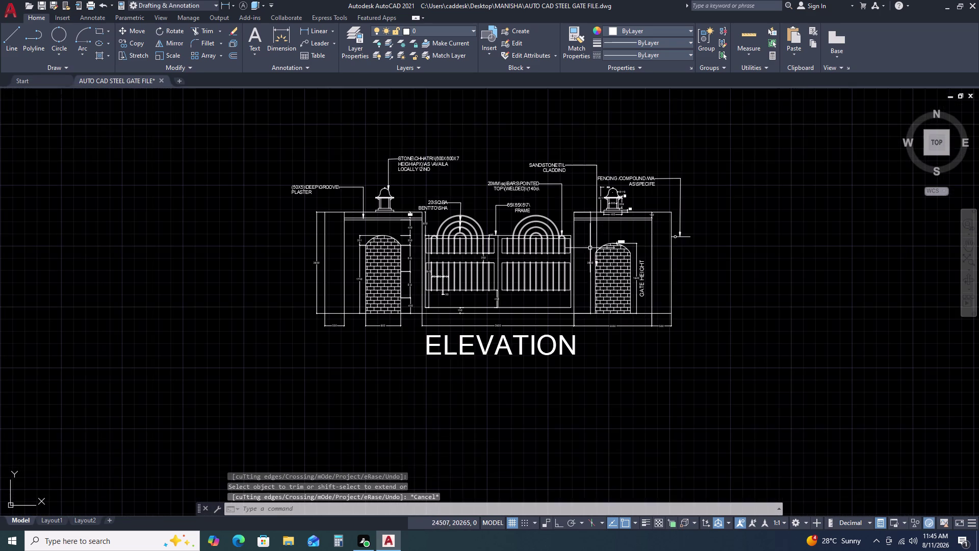
middle_click(683, 284)
middle_drag(653, 229, 646, 222)
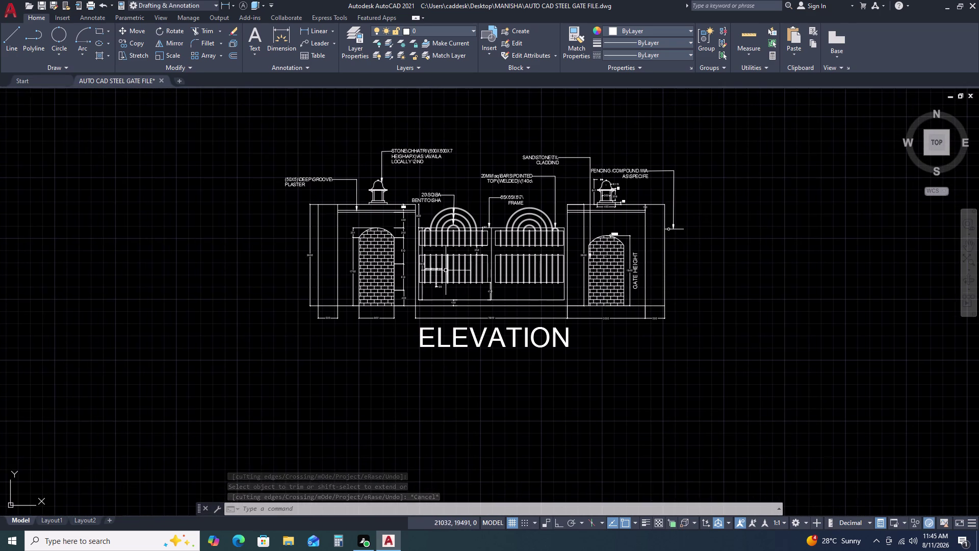
scroll(up, 3)
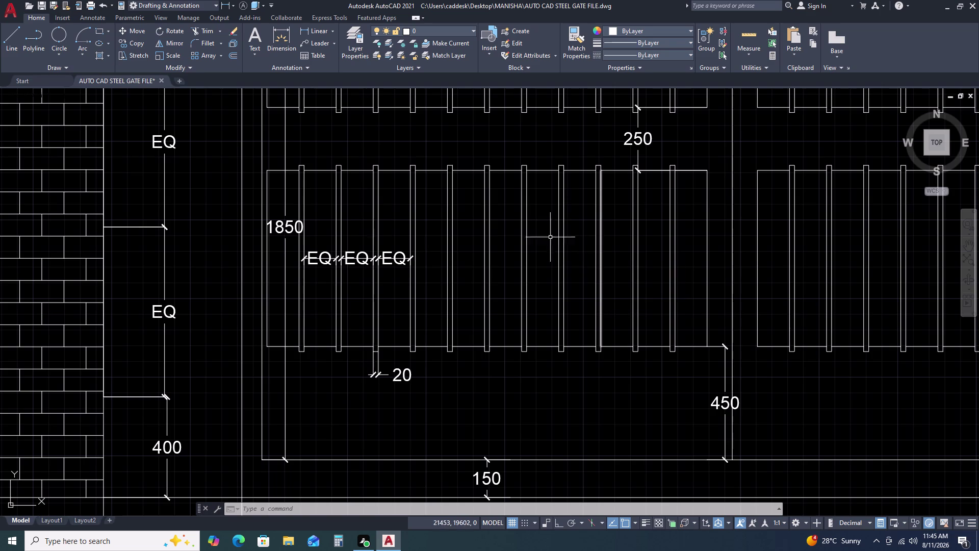
scroll(down, 3)
Select the three stacked leader arrows on the left gate arch.
scroll(up, 3)
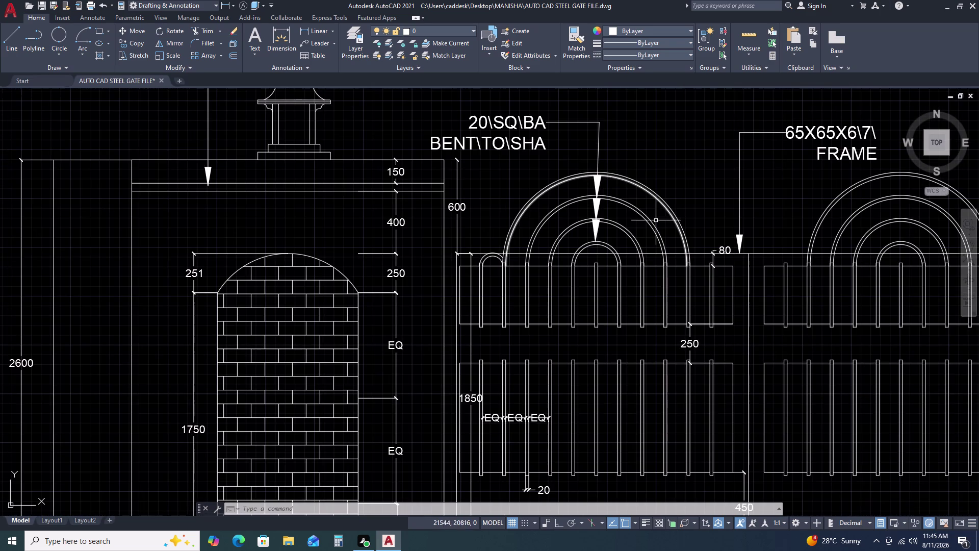
scroll(up, 3)
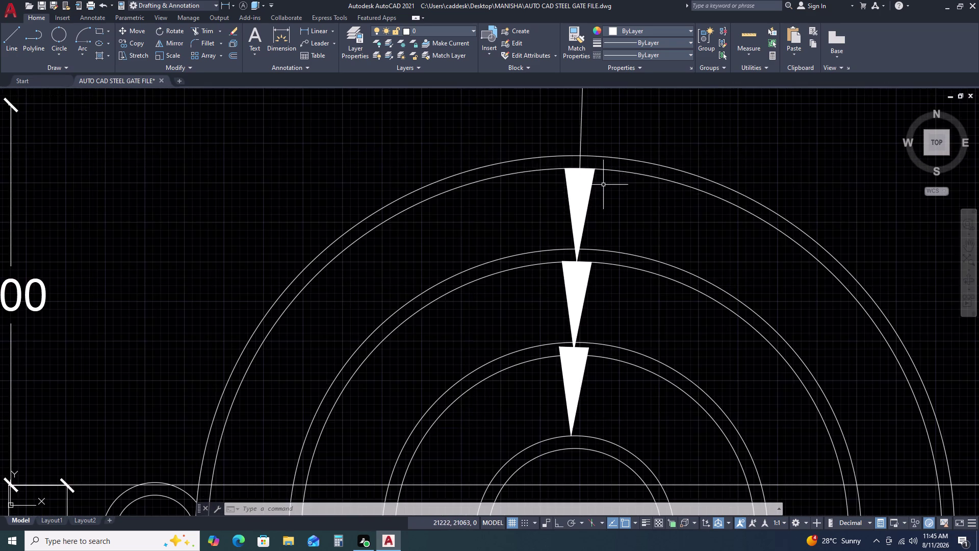
scroll(down, 3)
scroll(down, 3)
click(626, 178)
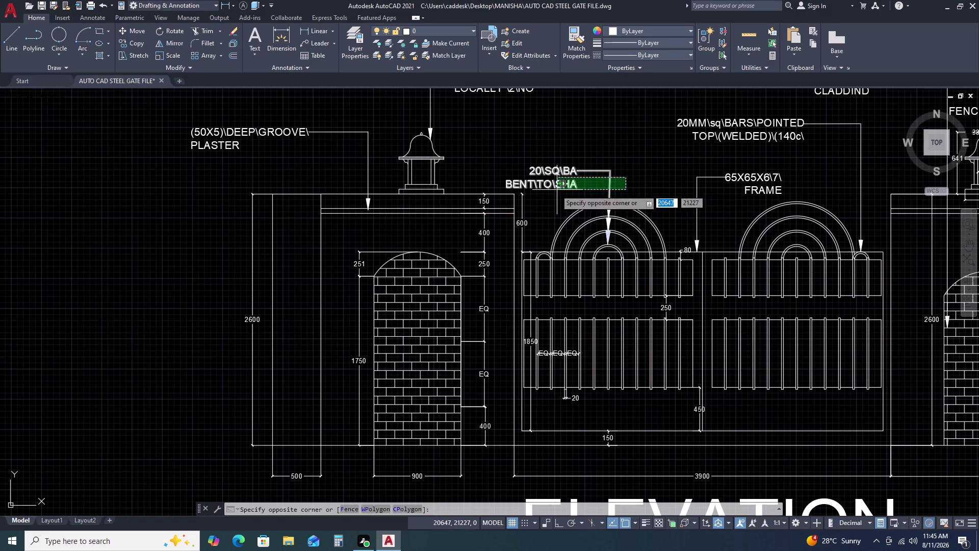
click(555, 190)
scroll(up, 3)
click(519, 134)
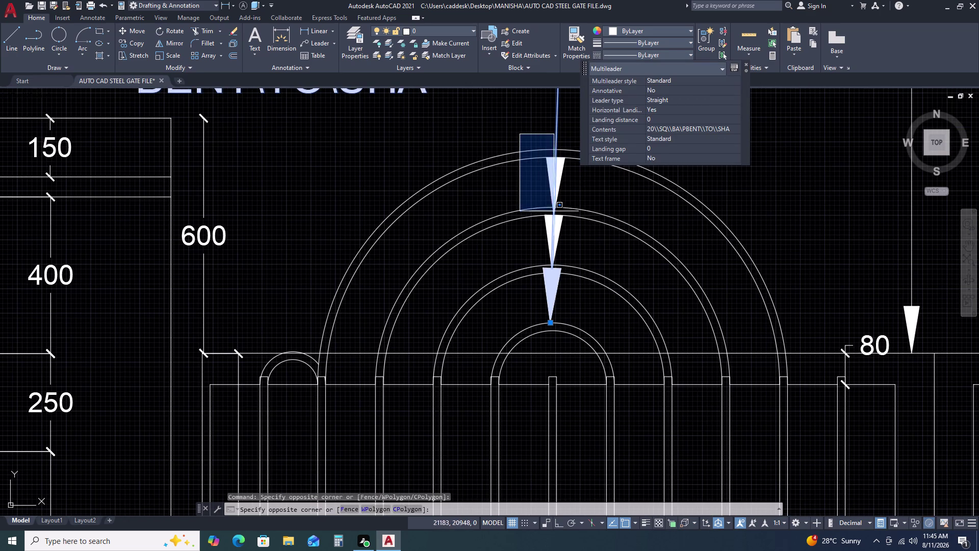
click(598, 348)
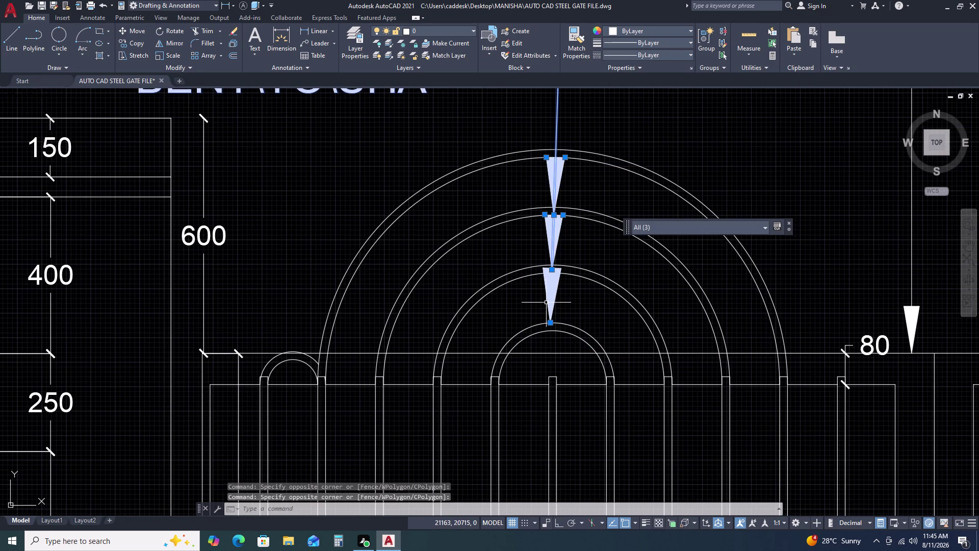
Move the three arrows slightly left, using the lowest arrow tip as base point.
text(M)
key(space)
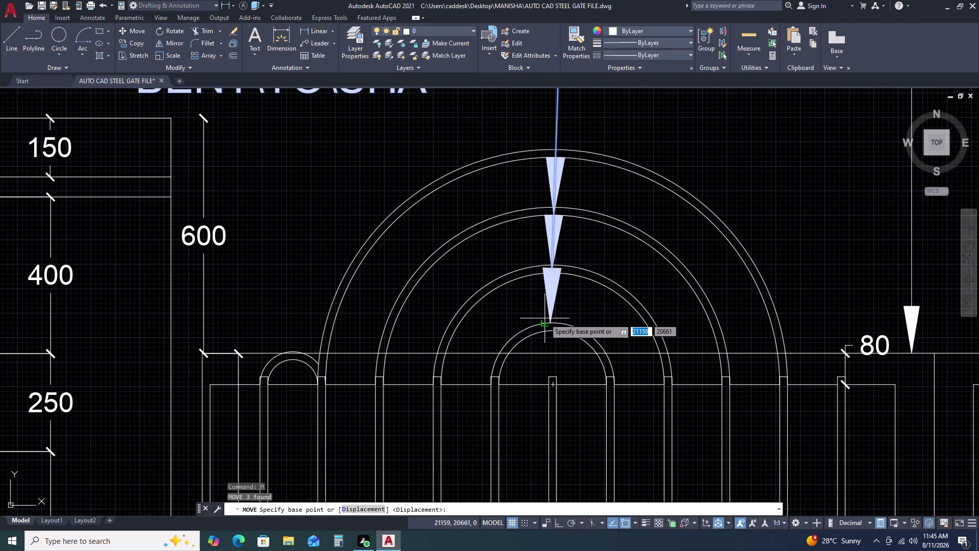
scroll(up, 3)
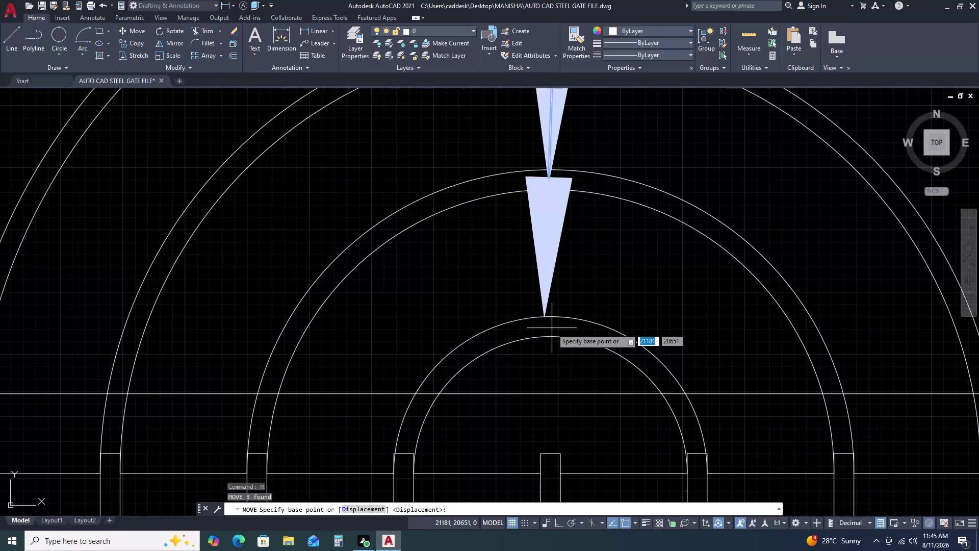
click(544, 316)
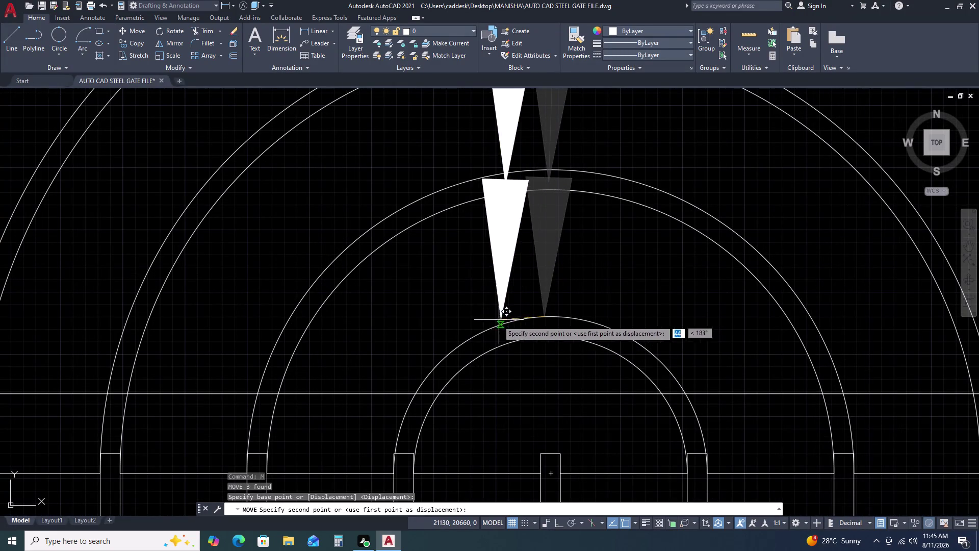
click(420, 386)
key(Escape)
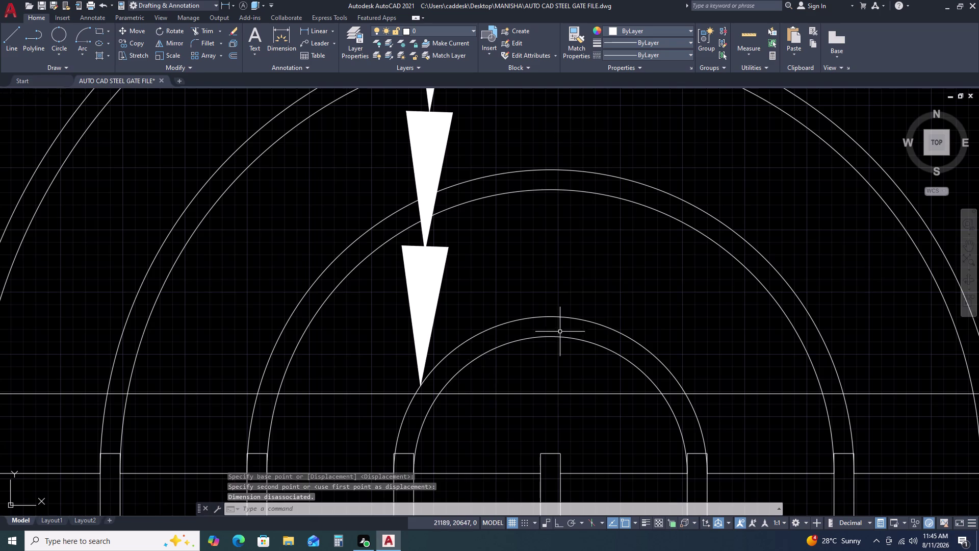
scroll(down, 3)
scroll(down, 3)
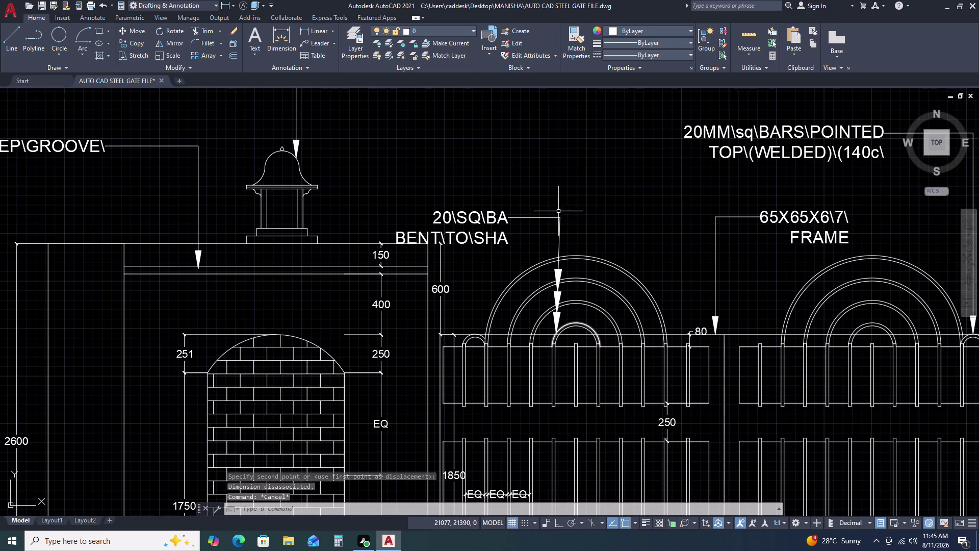
Reposition the 20 SQ BA note higher above the left arch.
click(526, 216)
click(514, 226)
middle_drag(481, 239, 480, 241)
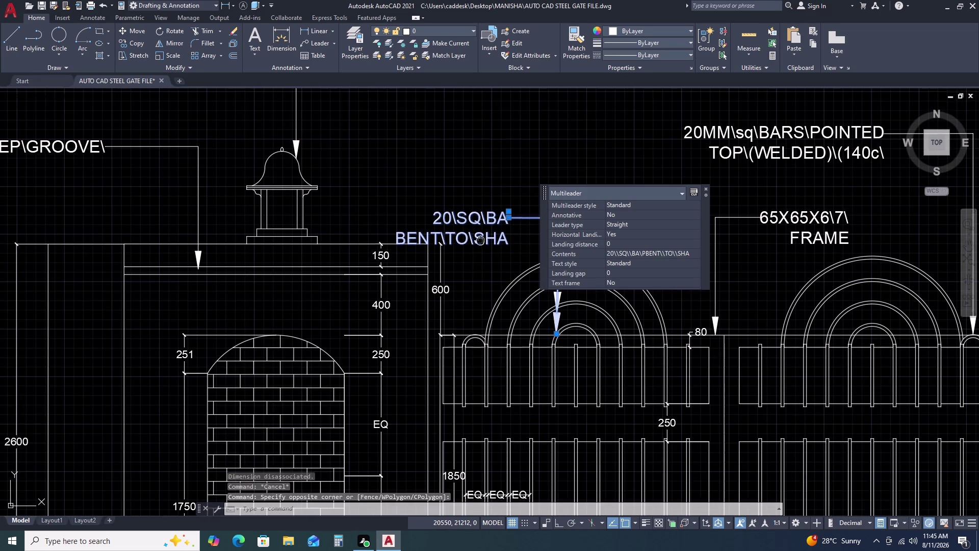
middle_drag(481, 240, 419, 293)
middle_drag(420, 293, 411, 293)
click(441, 263)
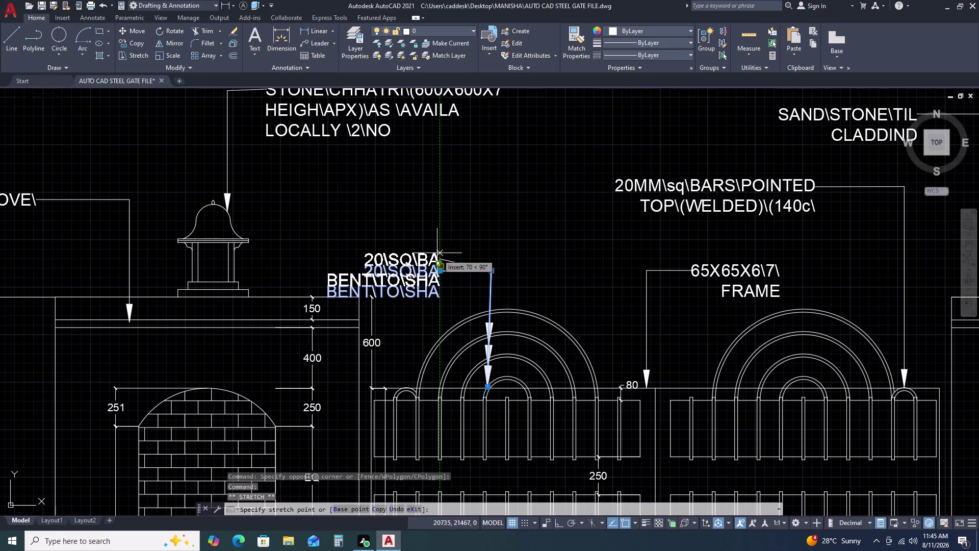
click(437, 250)
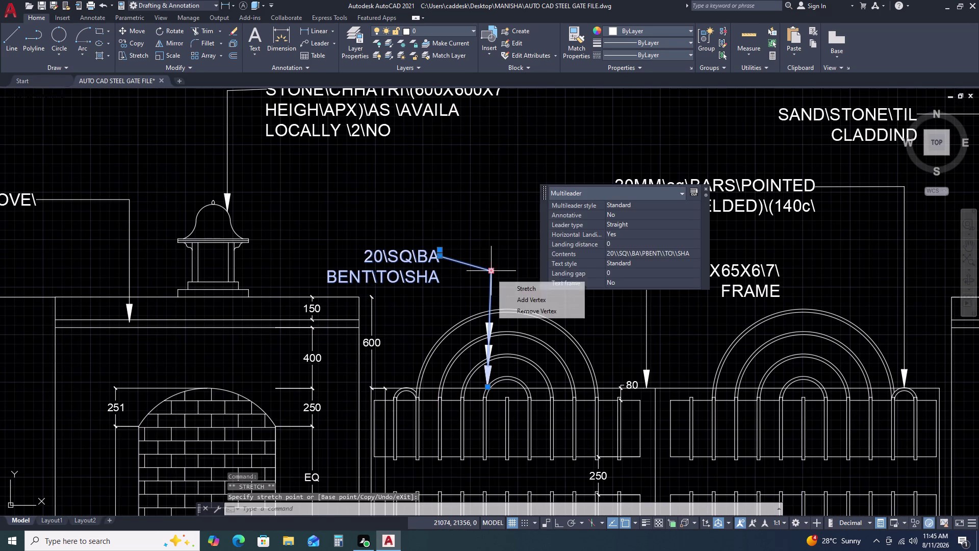
Snap the note's leader bend directly above its arrow.
click(491, 271)
click(491, 254)
key(Escape)
click(491, 255)
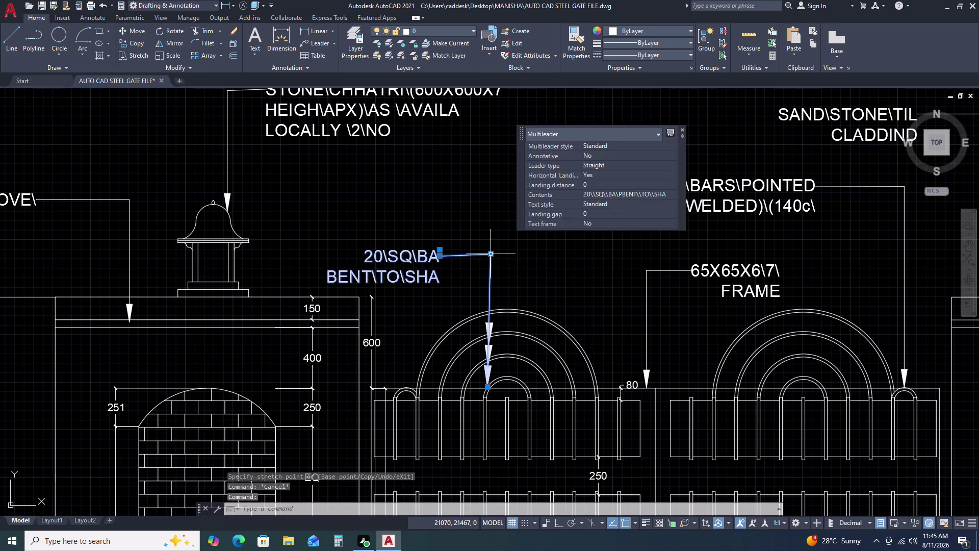
click(491, 255)
click(492, 255)
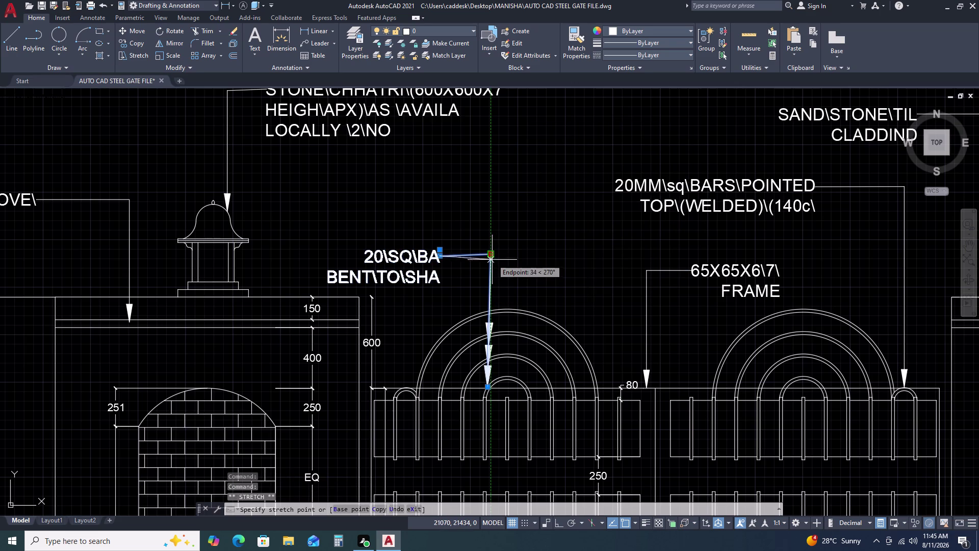
click(492, 260)
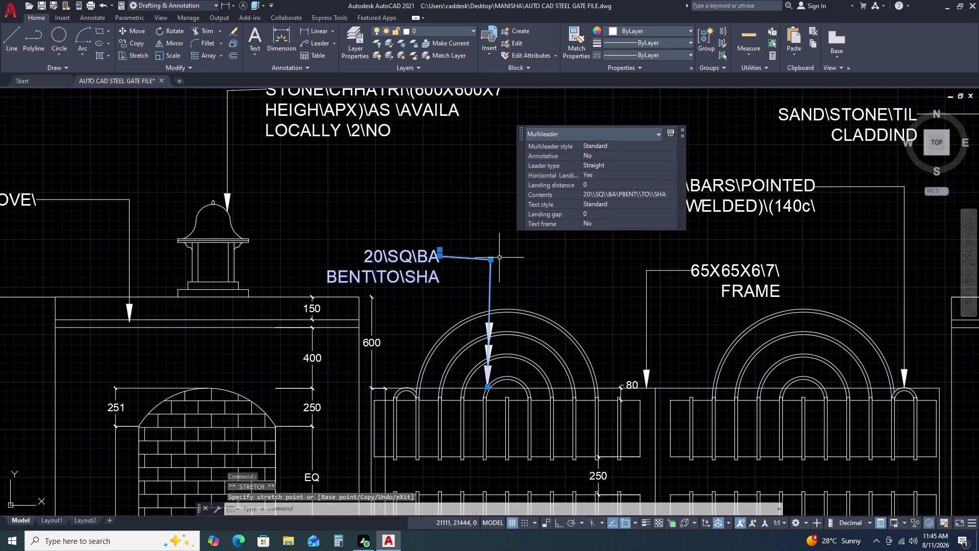
key(Escape)
Stretch the bend vertex so the landing line runs level with the bend.
click(486, 262)
scroll(up, 3)
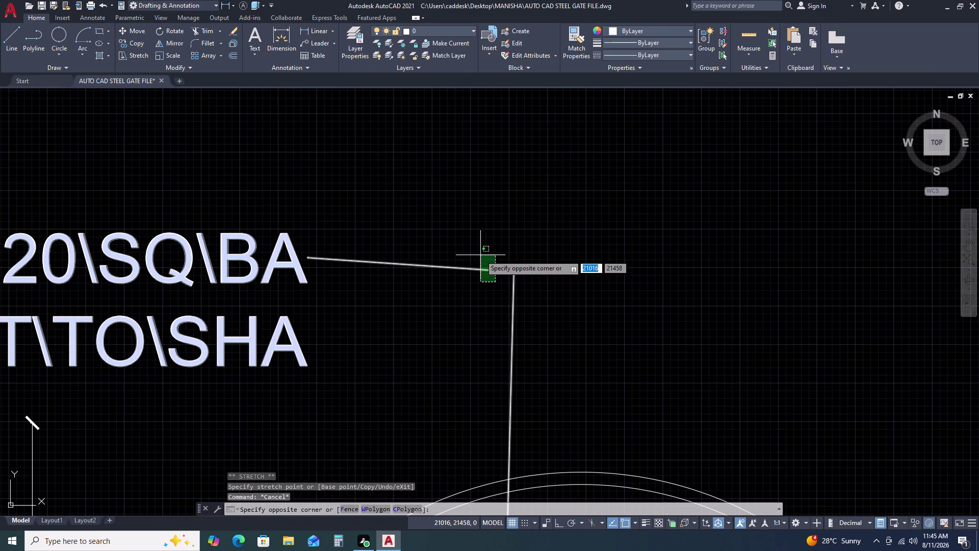
click(481, 255)
click(514, 271)
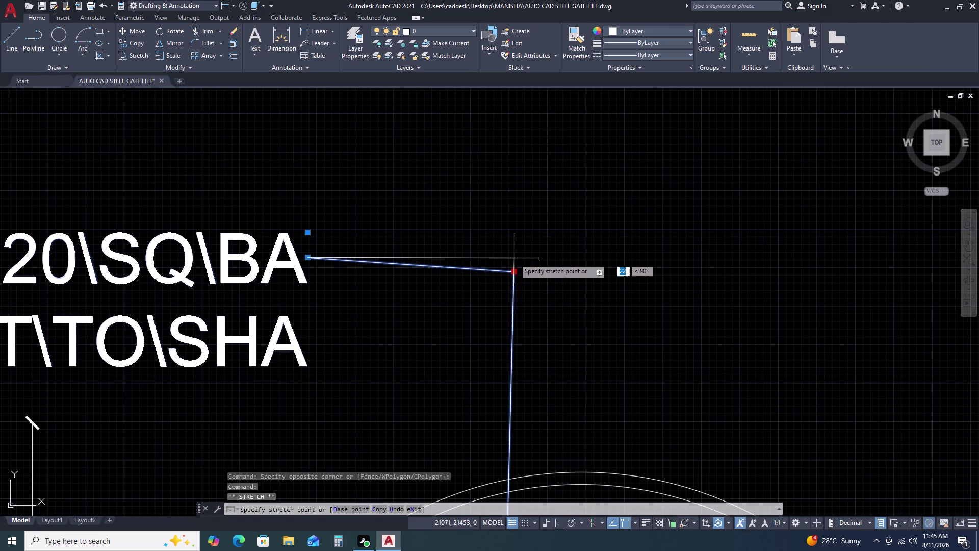
click(515, 257)
key(Escape)
scroll(down, 3)
scroll(down, 3)
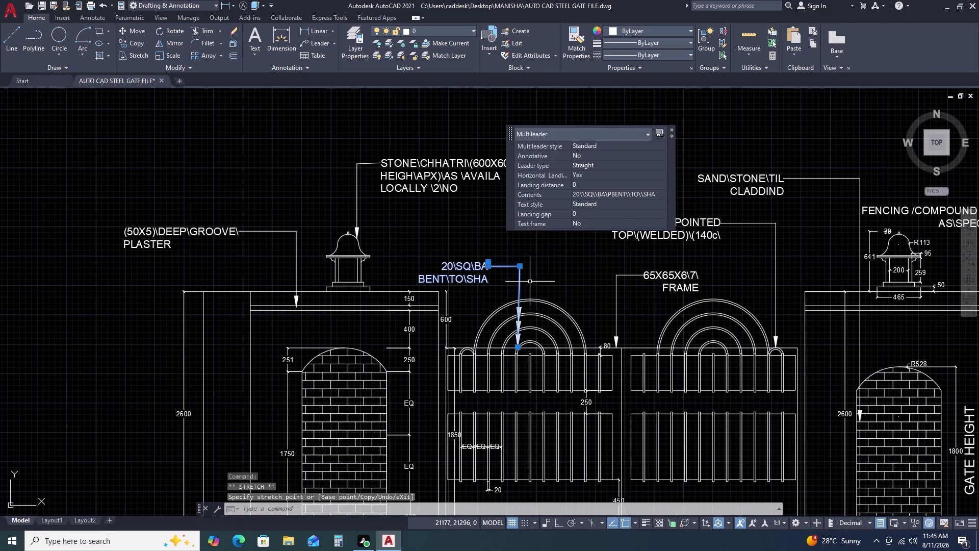
key(Escape)
Move the 20 SQ BA note and its landing higher above the arch.
click(492, 265)
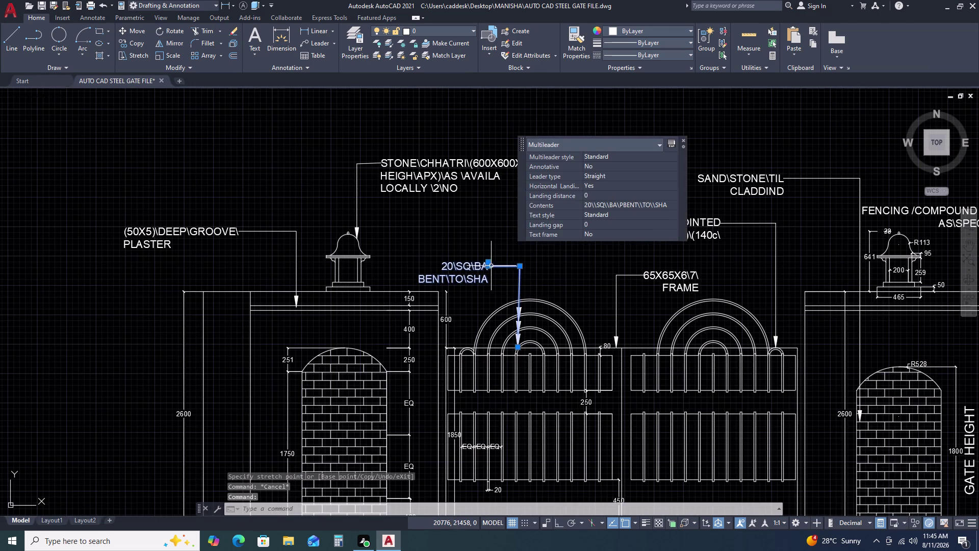
scroll(up, 3)
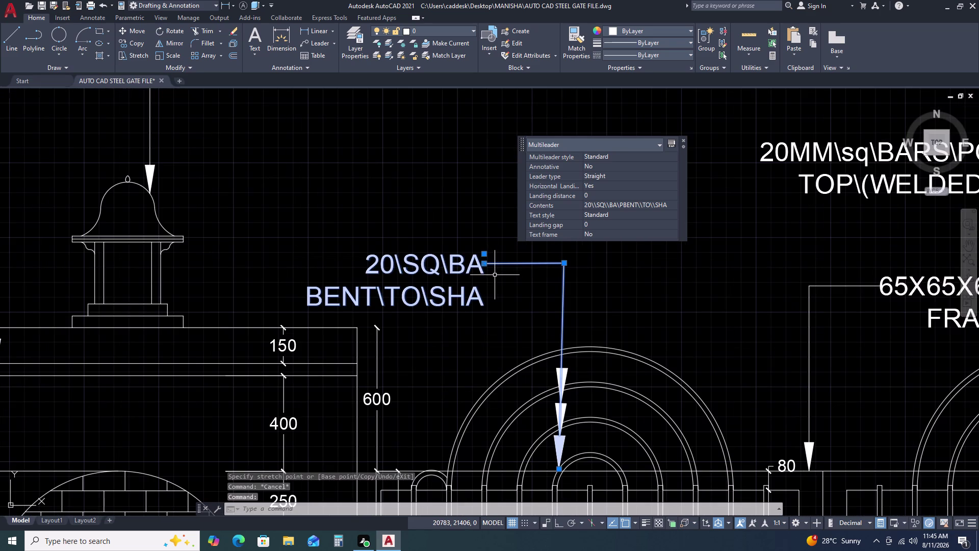
click(563, 264)
click(562, 156)
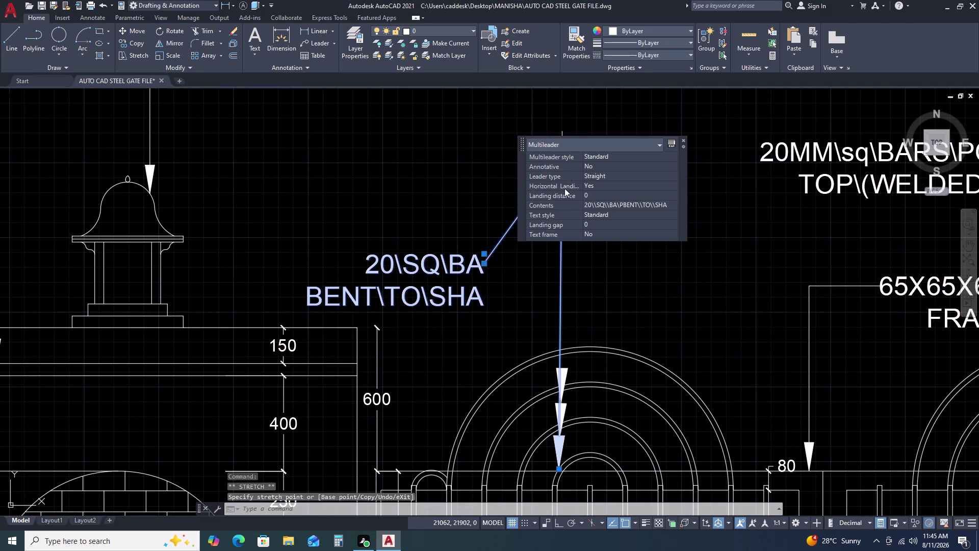
click(483, 252)
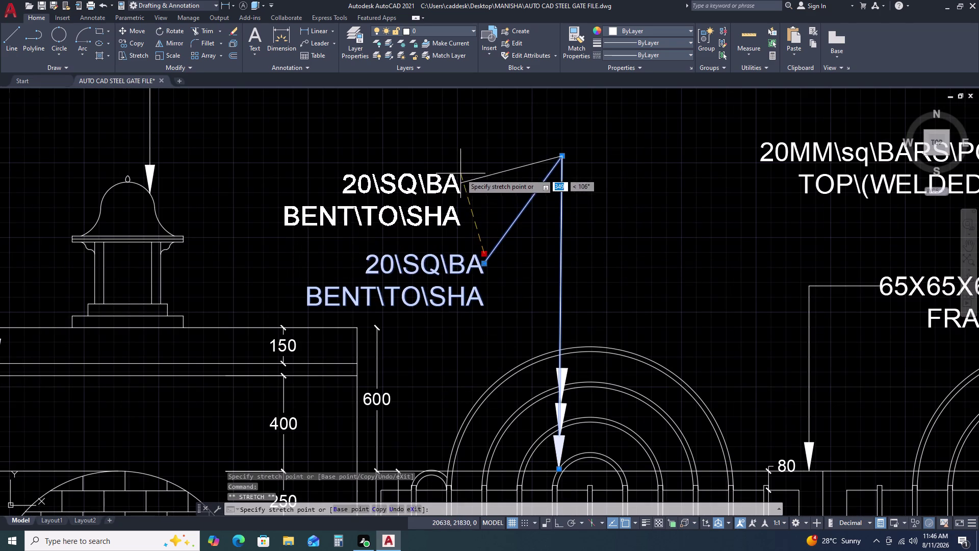
click(475, 142)
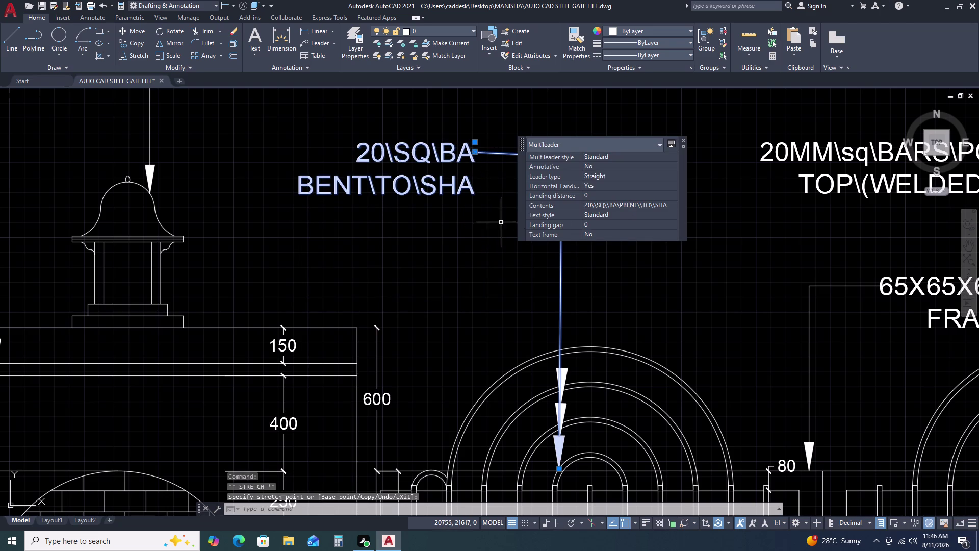
middle_drag(455, 217, 344, 220)
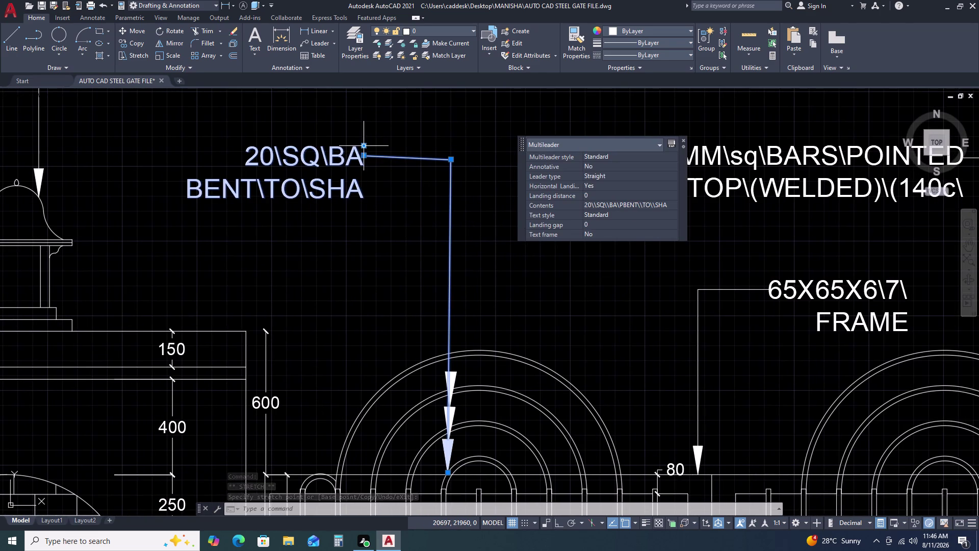
Grip-adjust the note's text point level with the leader landing.
click(363, 145)
click(354, 152)
key(Escape)
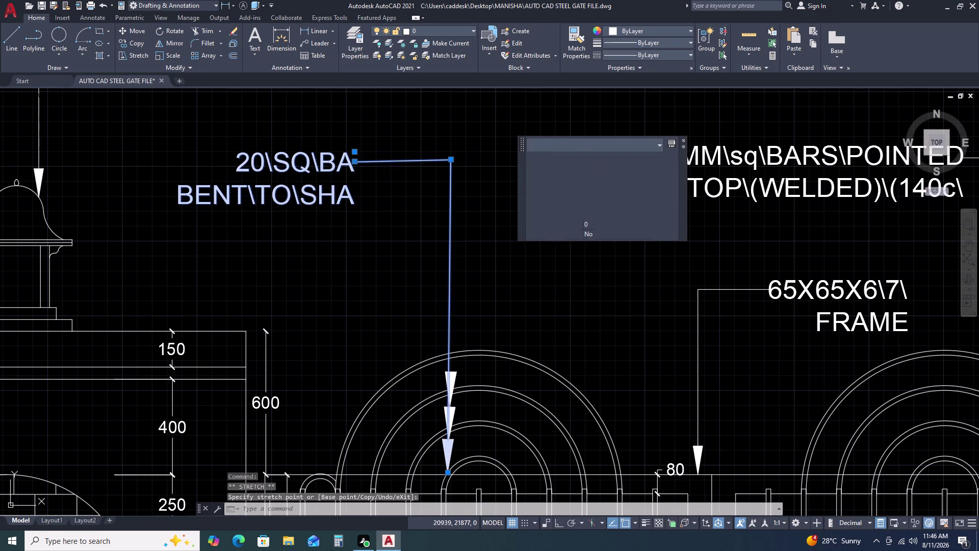
click(376, 161)
click(354, 153)
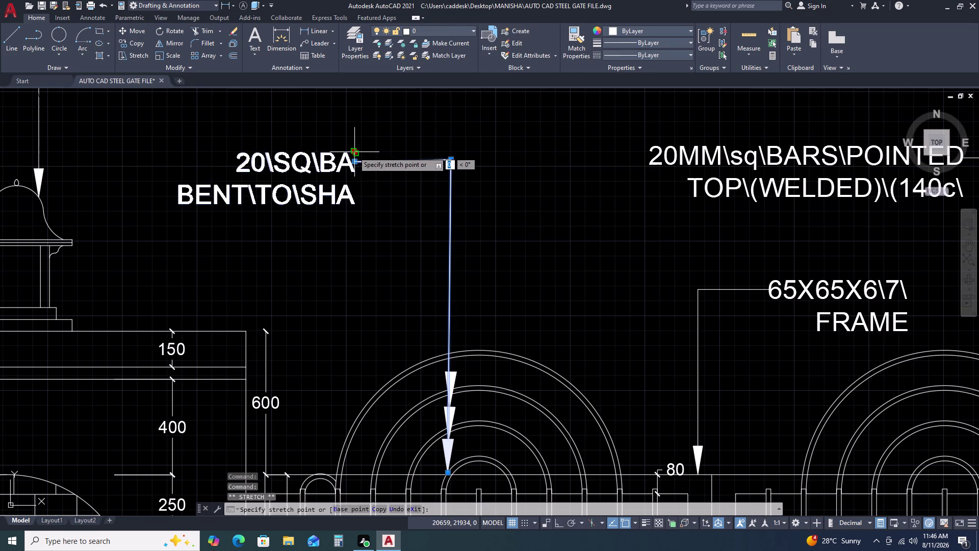
click(353, 148)
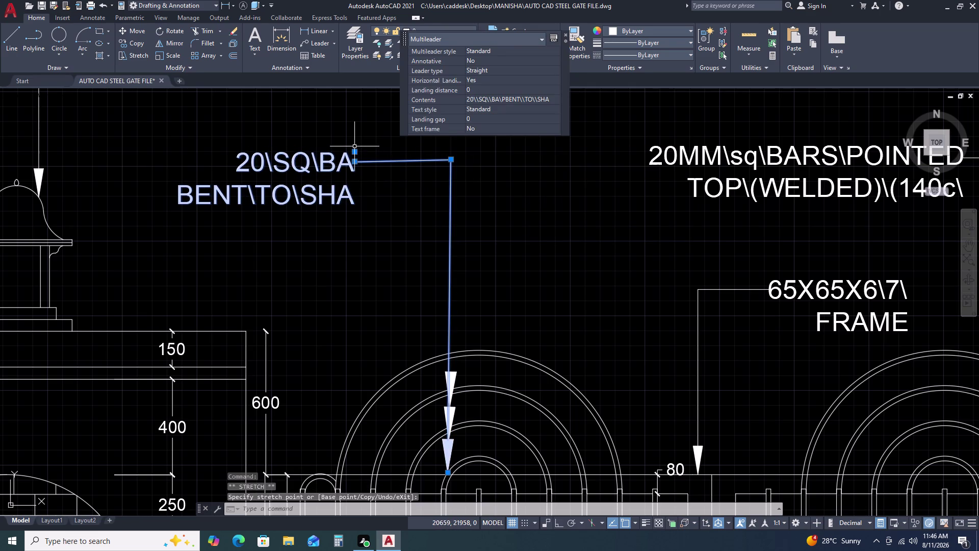
click(355, 150)
click(355, 145)
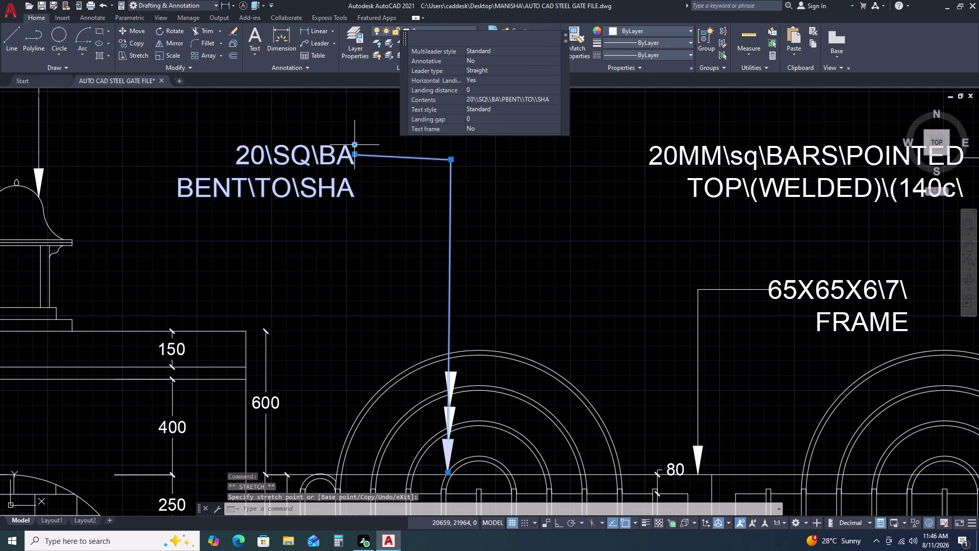
key(Escape)
Nudge the note's landing into its final position and clear the selection.
click(356, 152)
click(348, 165)
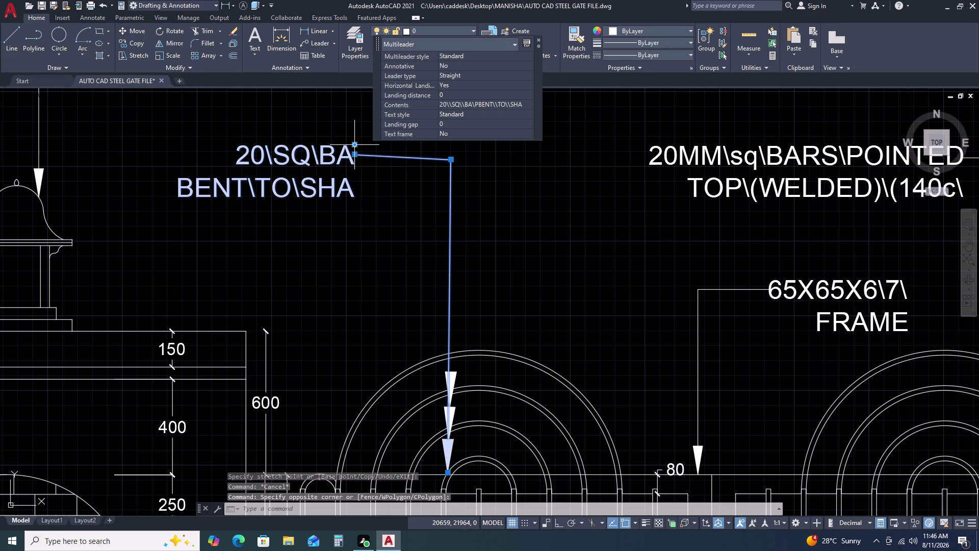
click(357, 147)
click(352, 151)
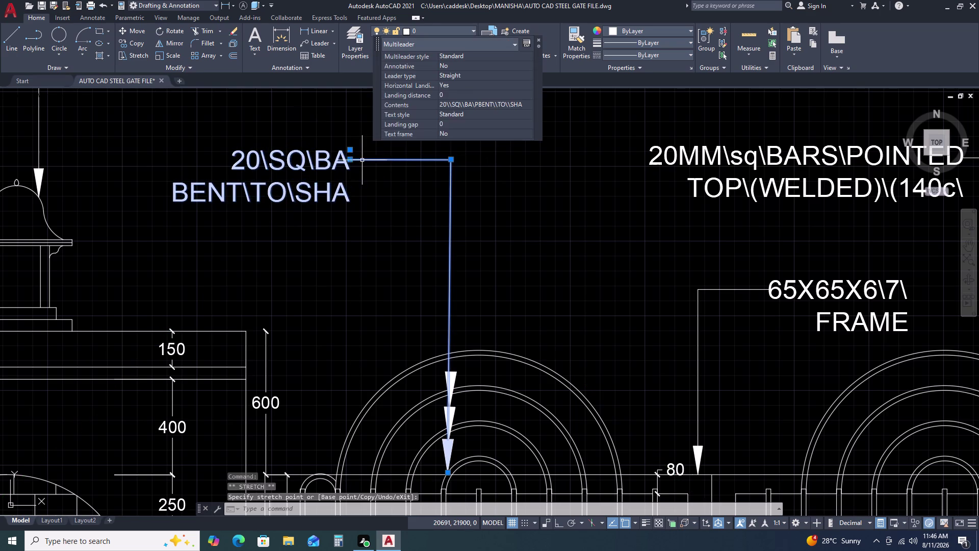
key(Escape)
key(Escape)
key(Escape)
scroll(down, 3)
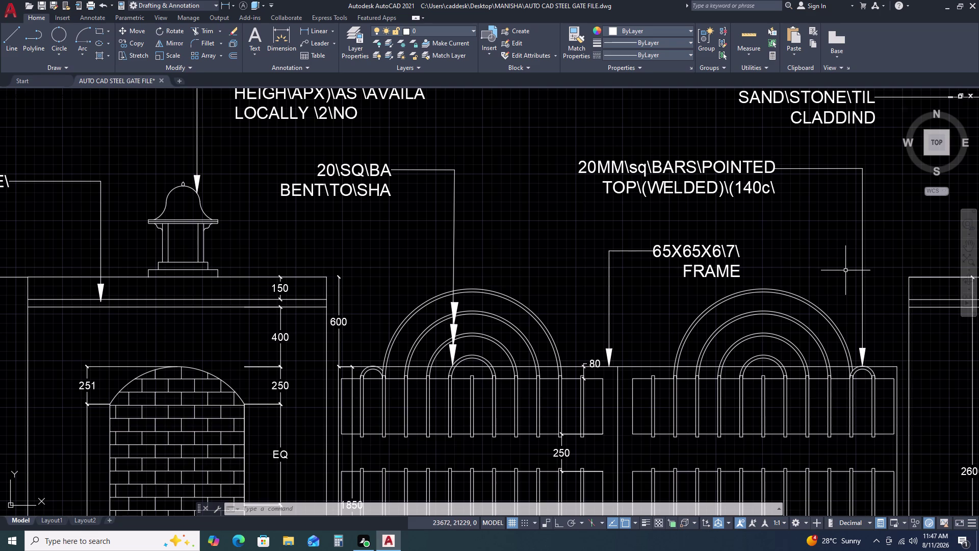
Review the full titled elevation, then zoom toward the 400 dimension by the left pillar.
scroll(down, 3)
middle_drag(808, 378, 702, 348)
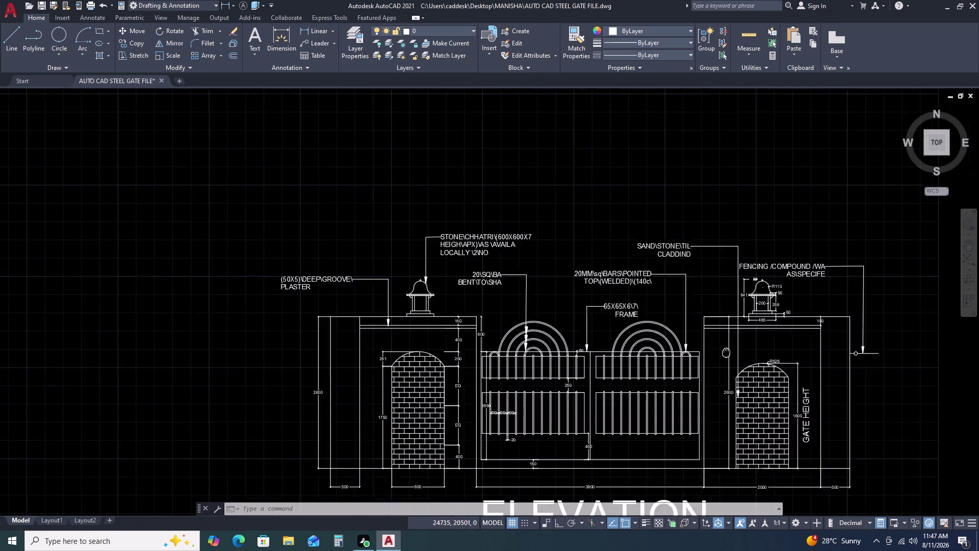
middle_drag(702, 348, 689, 345)
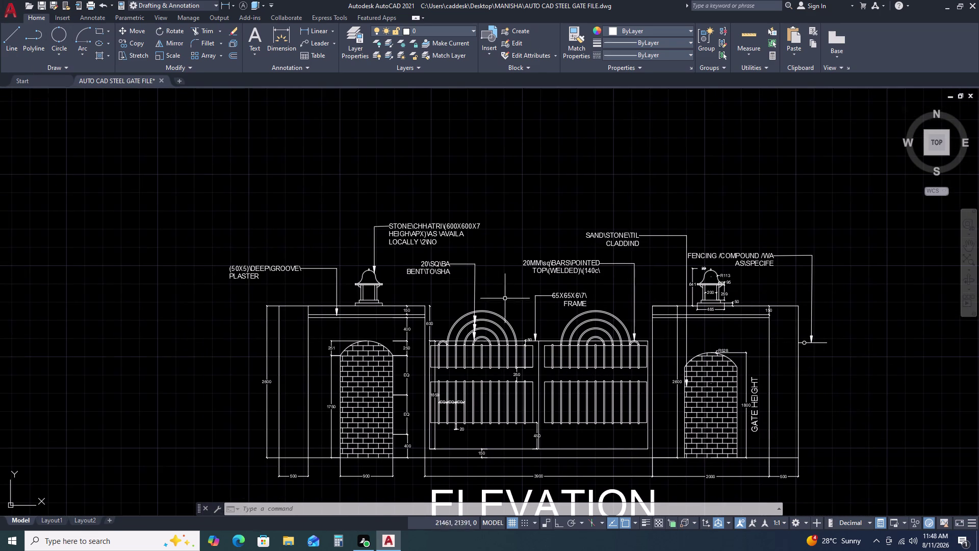
middle_drag(537, 338, 501, 225)
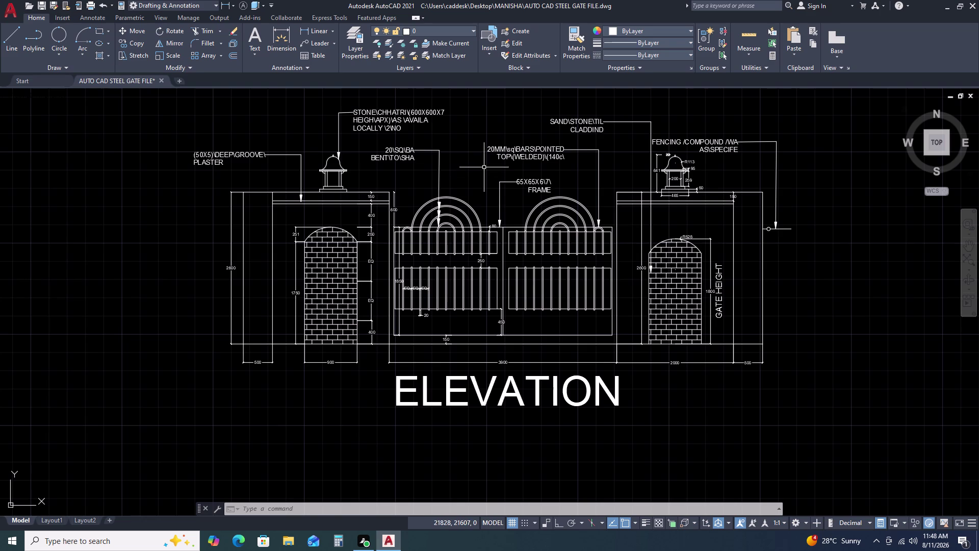
scroll(up, 3)
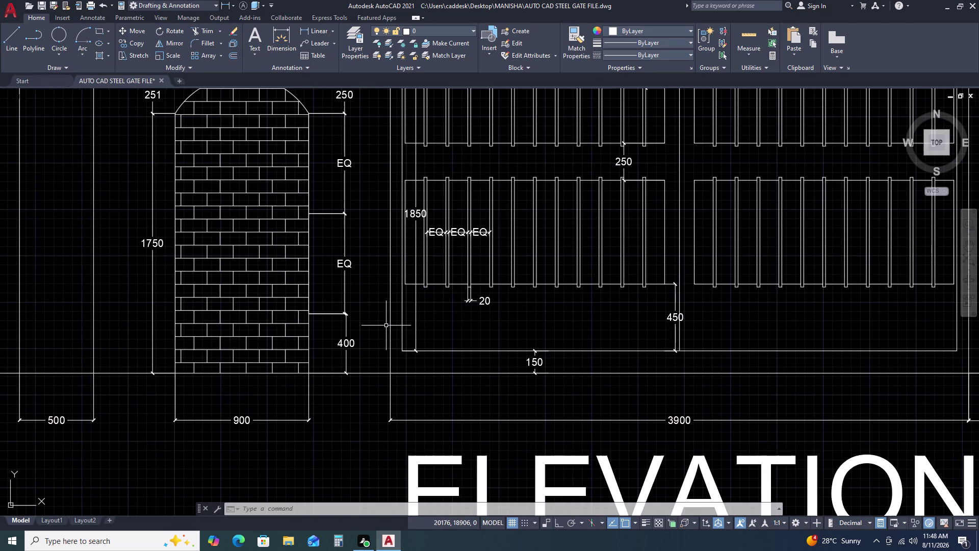
Start an Ortho horizontal line at the 400 dimension tick beside the left brick pillar.
scroll(up, 3)
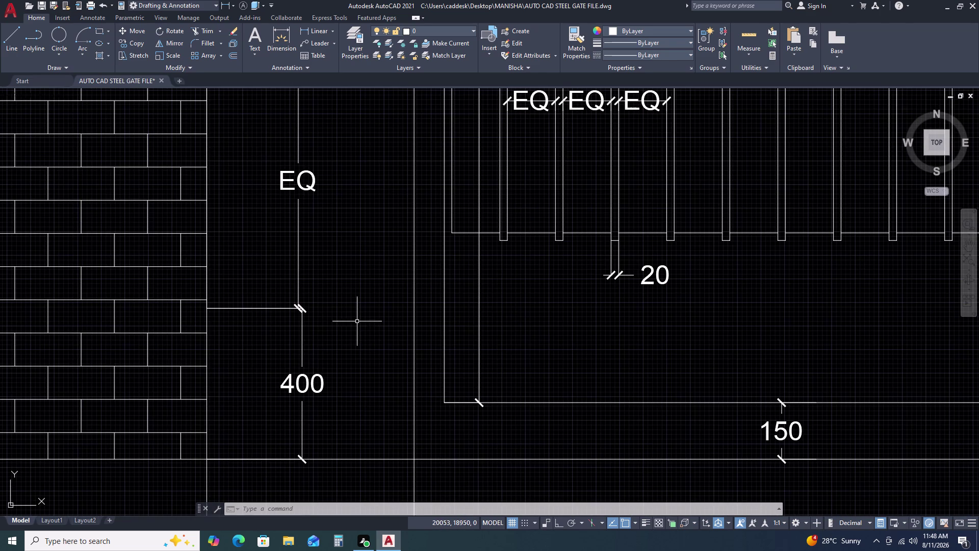
text(L)
key(space)
scroll(up, 3)
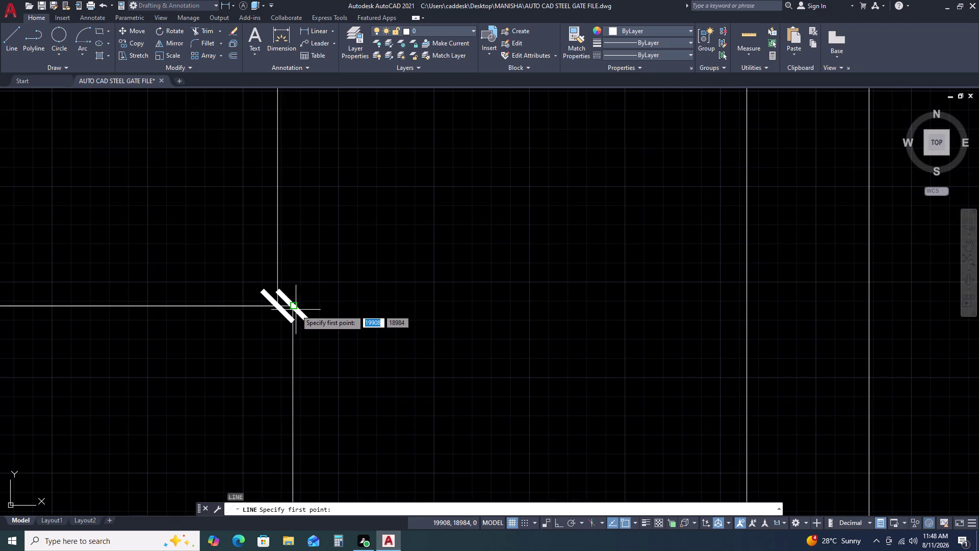
click(296, 309)
scroll(down, 3)
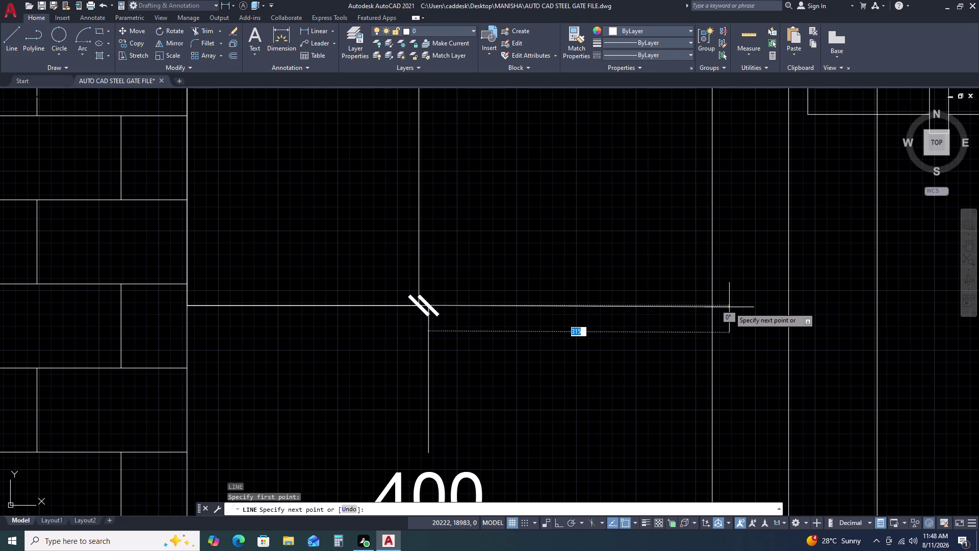
key(F8)
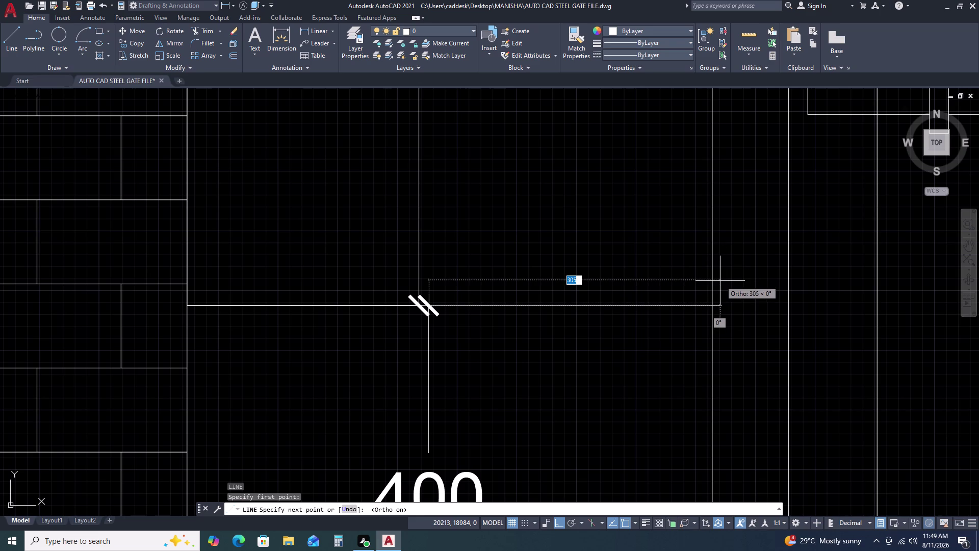
scroll(down, 3)
scroll(down, 3)
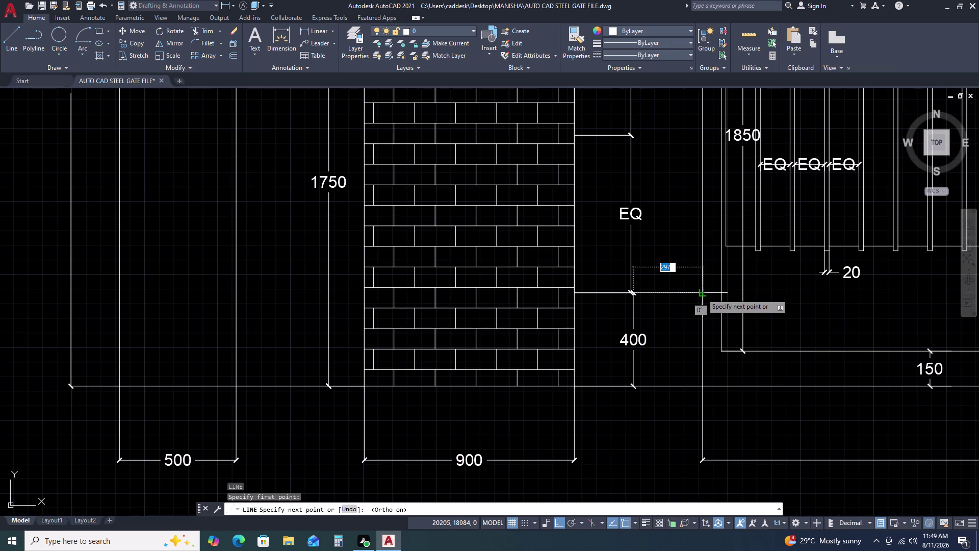